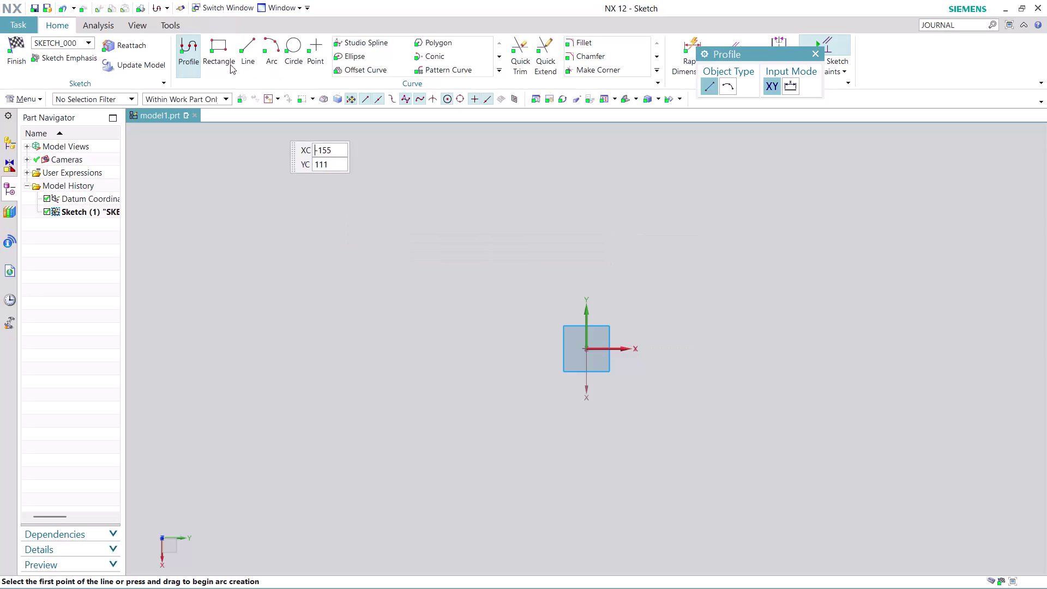
Draw a 222 by 63 rectangle from its centre at the sketch origin.
click(219, 46)
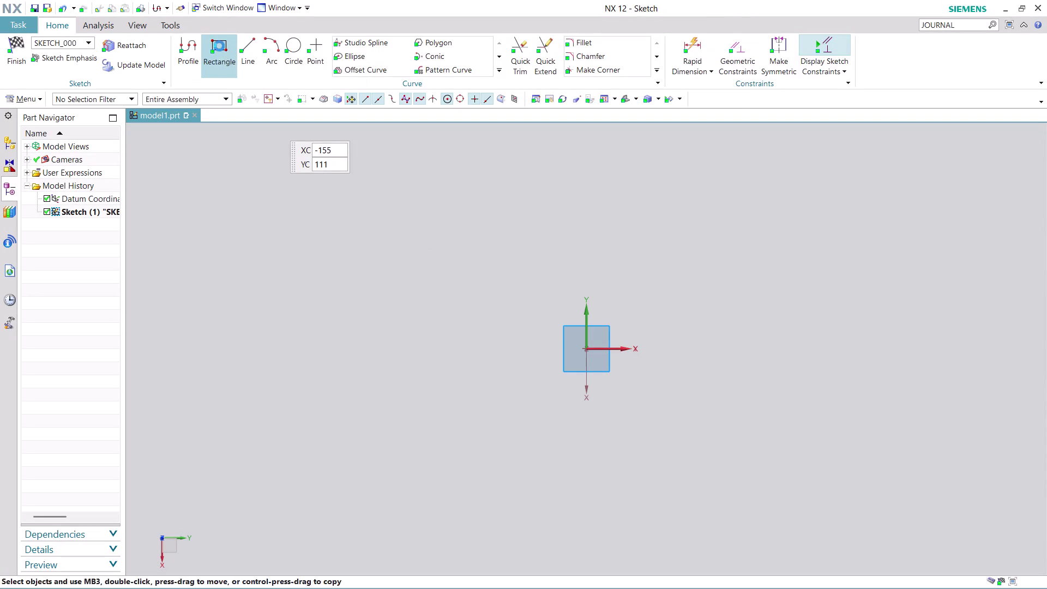
click(587, 347)
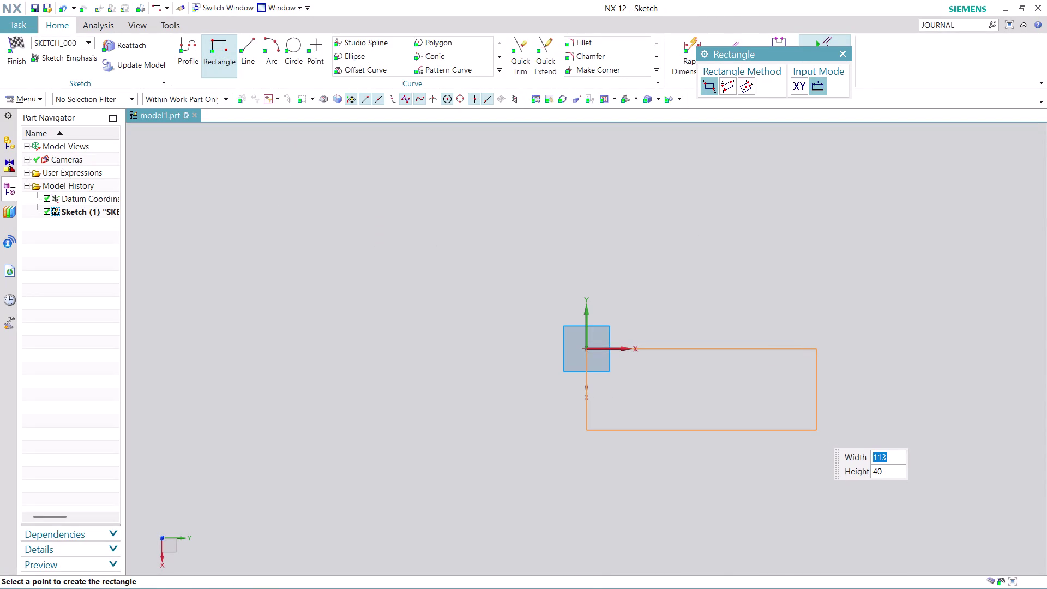
key(Escape)
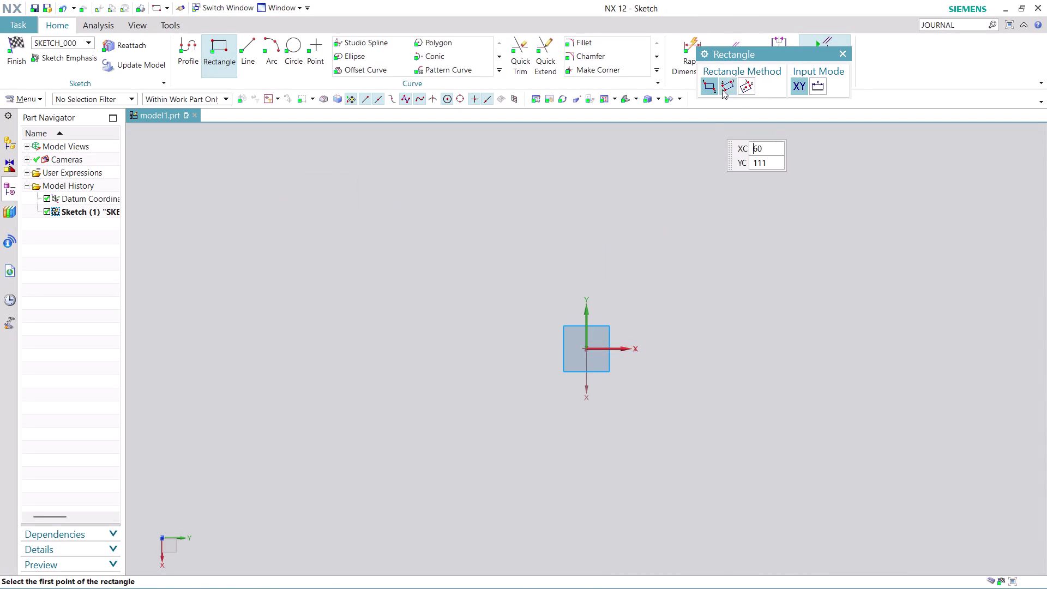
drag(773, 53, 127, 304)
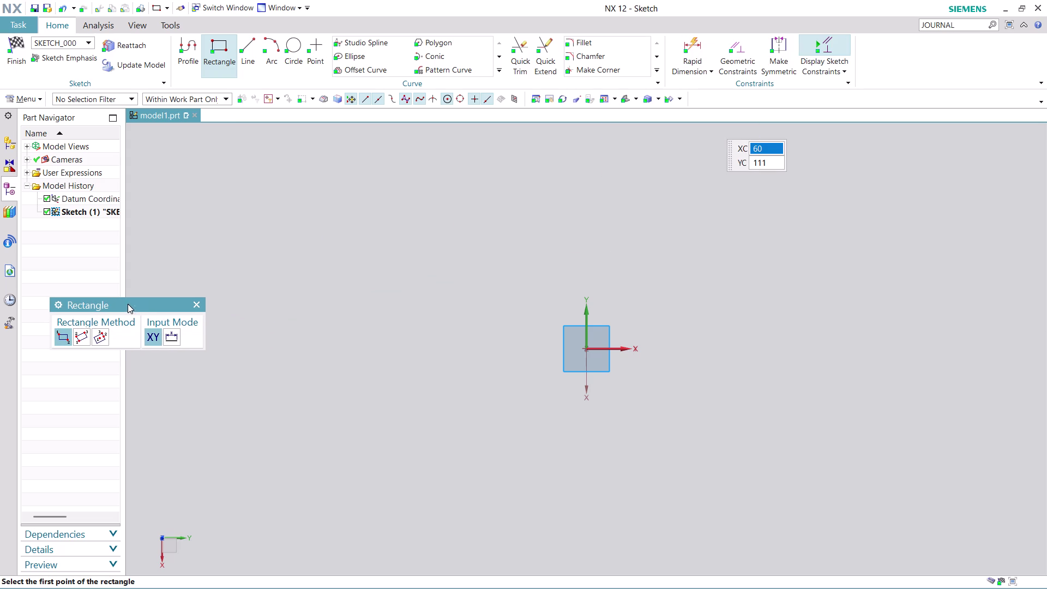
click(104, 335)
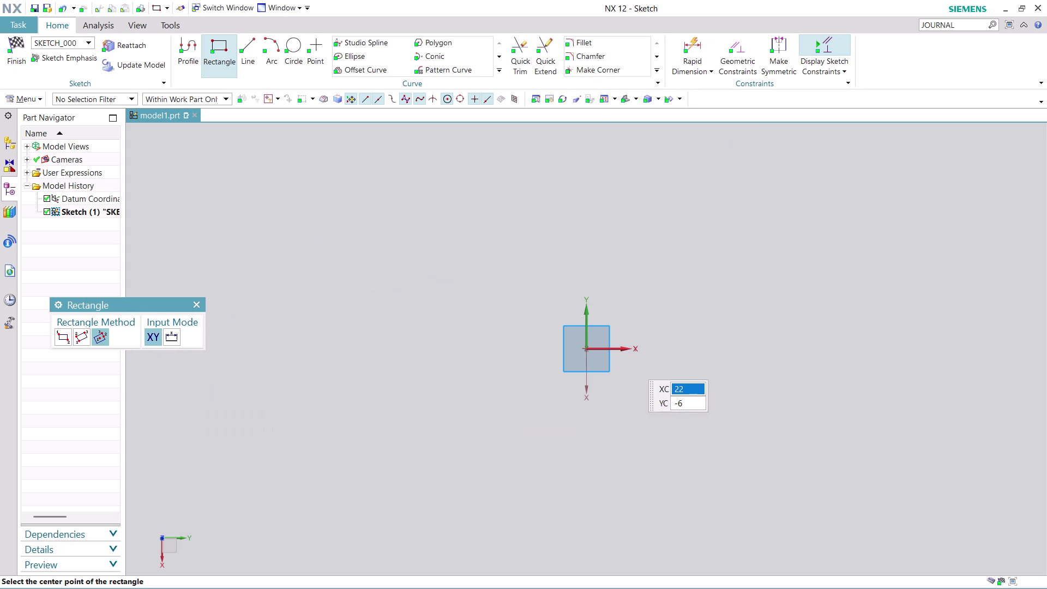
click(586, 348)
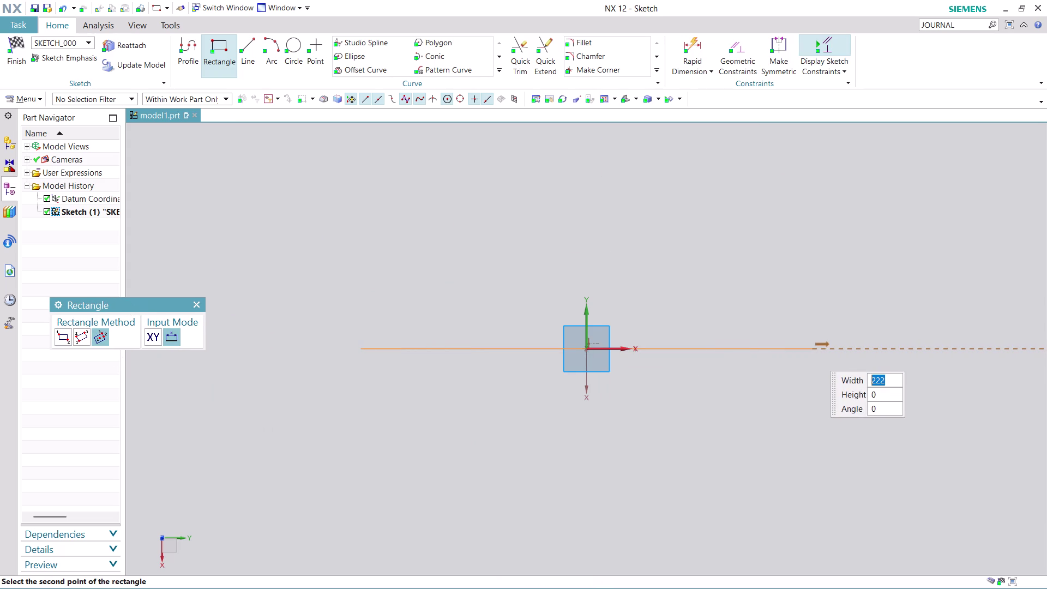
click(813, 352)
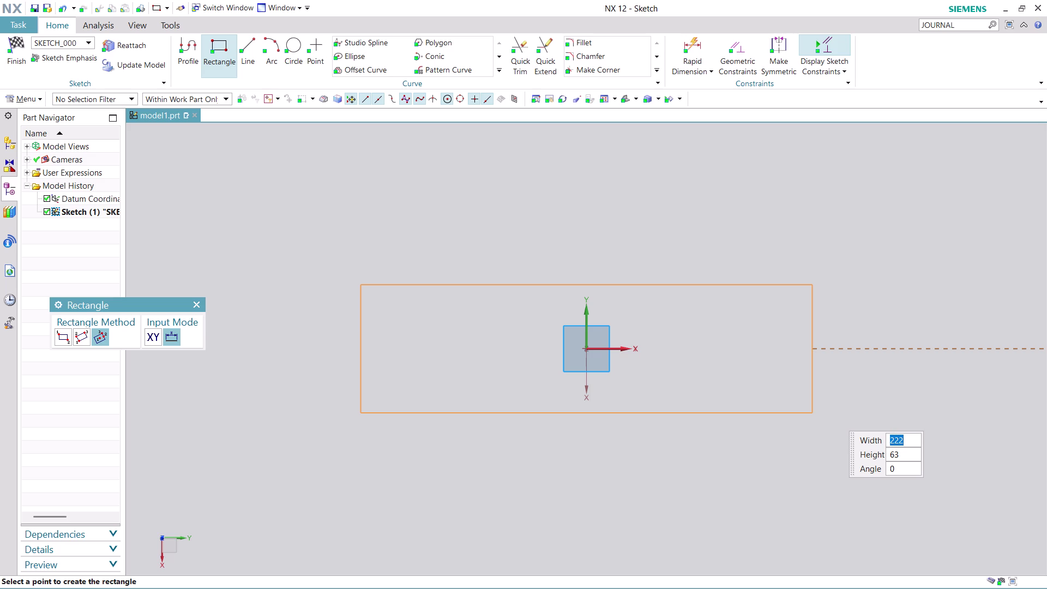
click(831, 412)
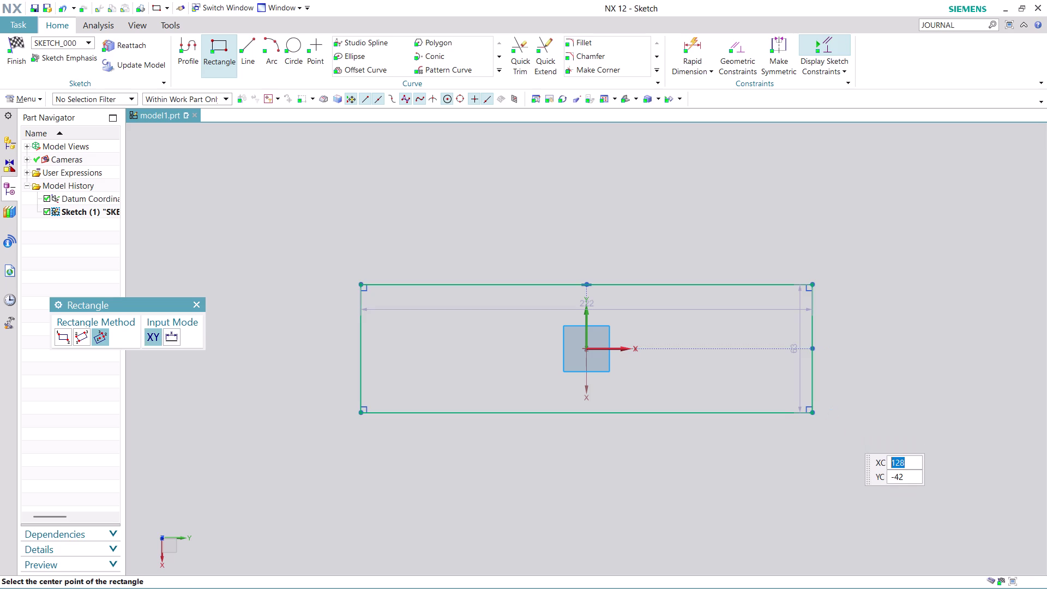
key(Escape)
Move the height and width dimensions beside the rectangle and open the height dimension.
drag(799, 382, 934, 384)
drag(739, 306, 738, 465)
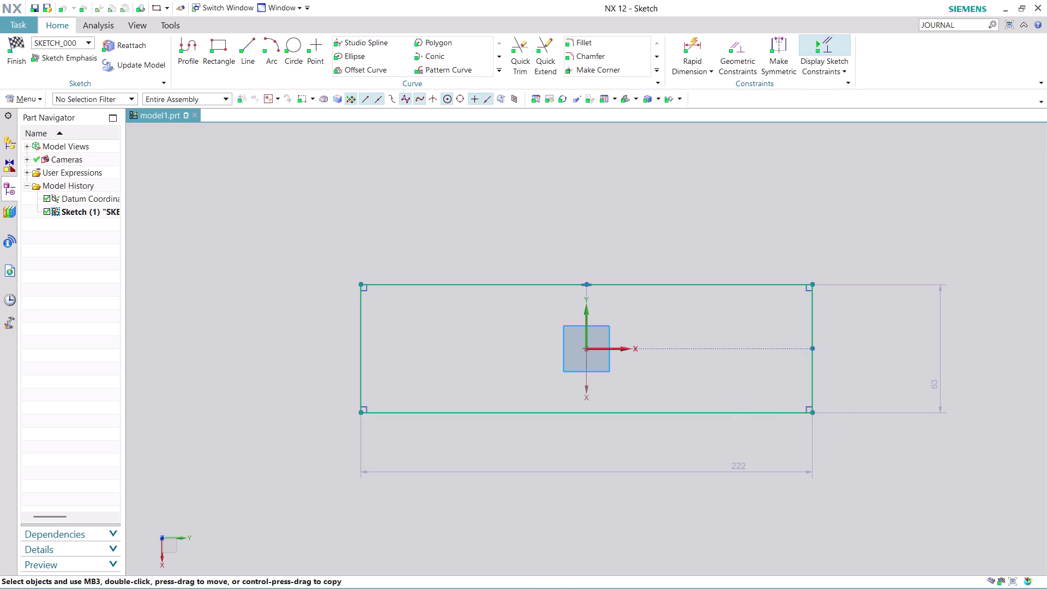
double_click(943, 348)
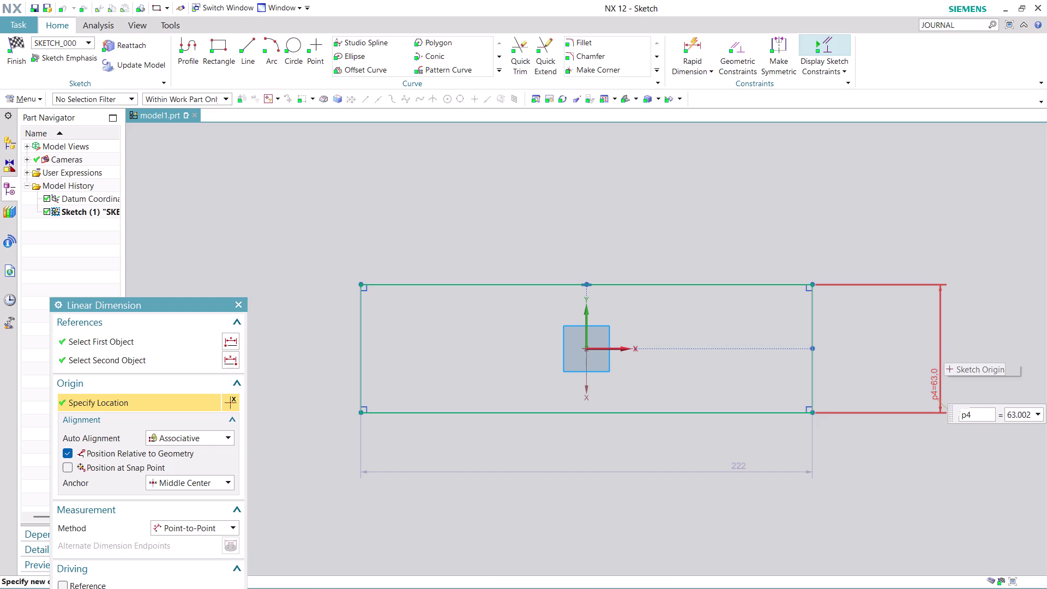
Set the rectangle's height dimension to 16.
text(16)
key(Return)
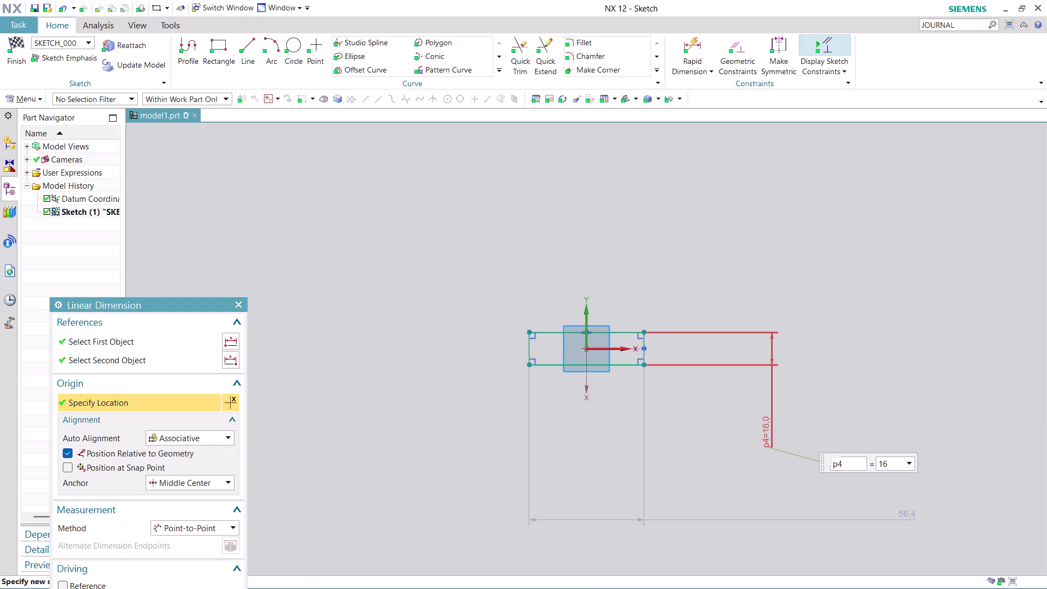
drag(176, 300, 159, 111)
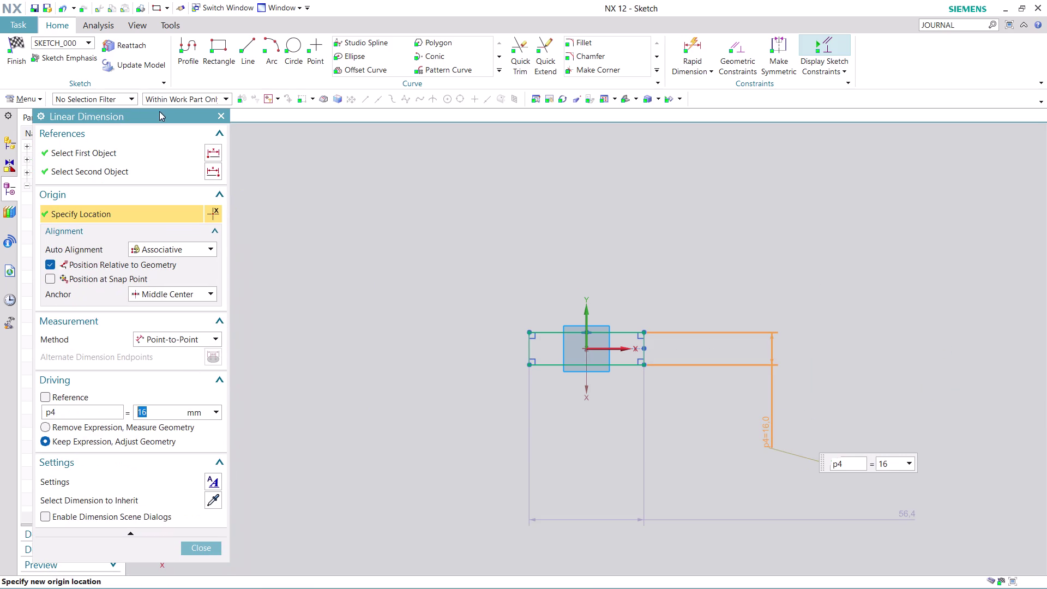
drag(159, 111, 159, 106)
click(205, 549)
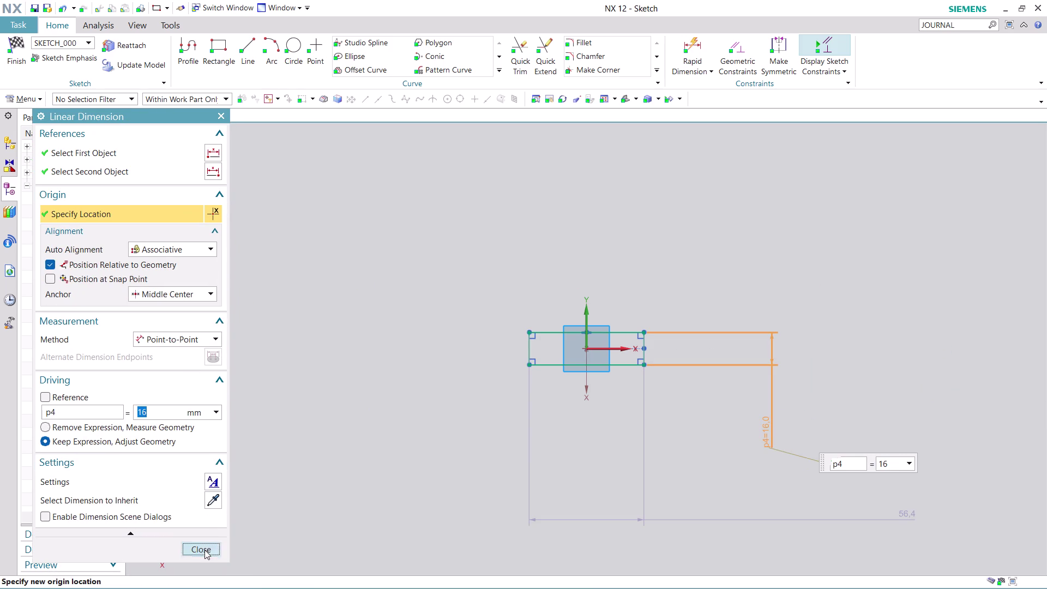
scroll(up, 3)
scroll(down, 3)
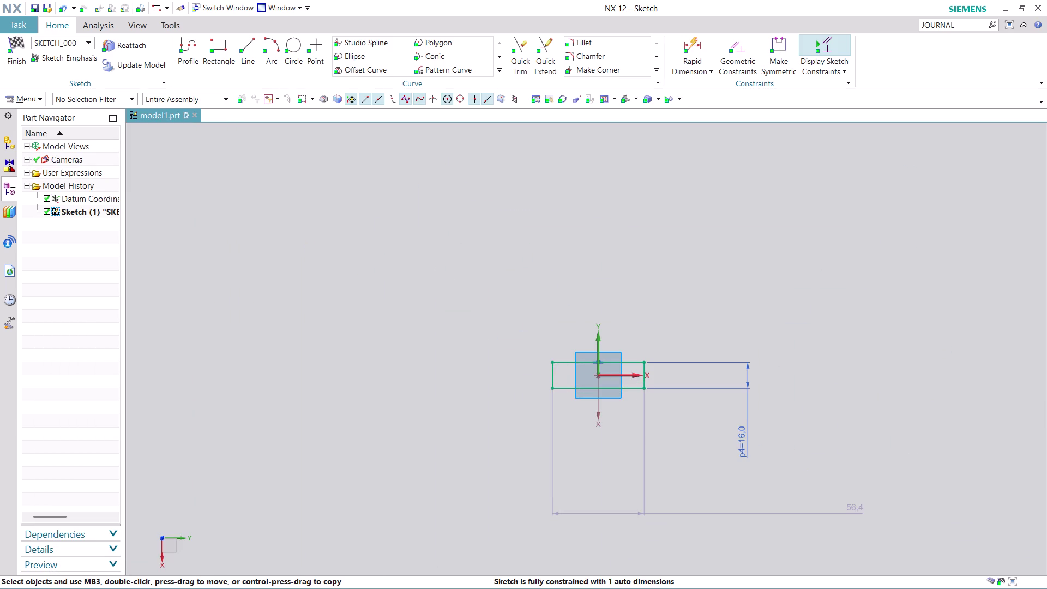
Set the rectangle's width dimension to 144, fully constraining the sketch.
drag(608, 514, 604, 440)
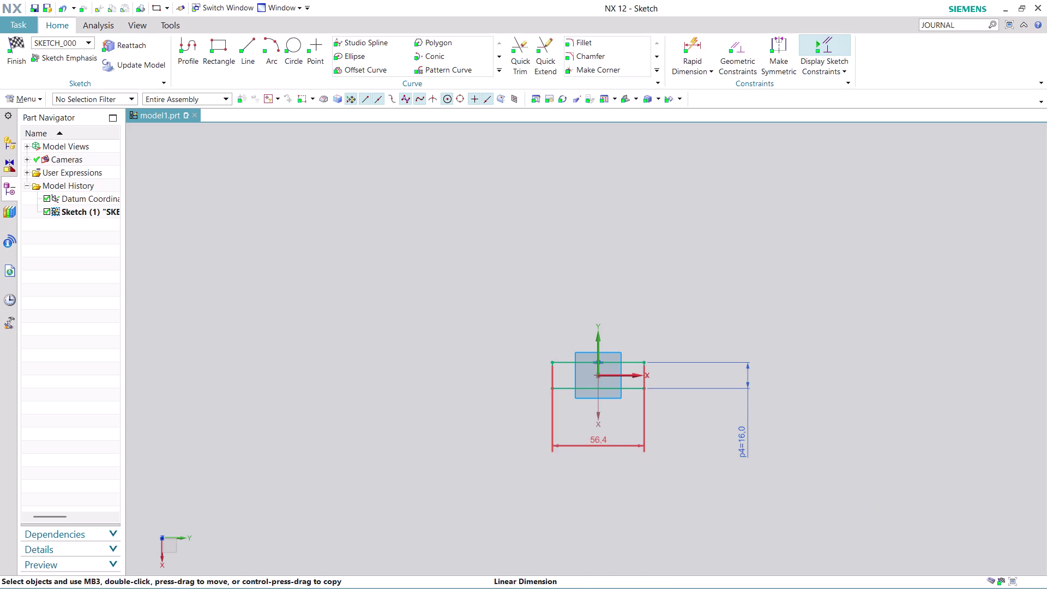
double_click(598, 444)
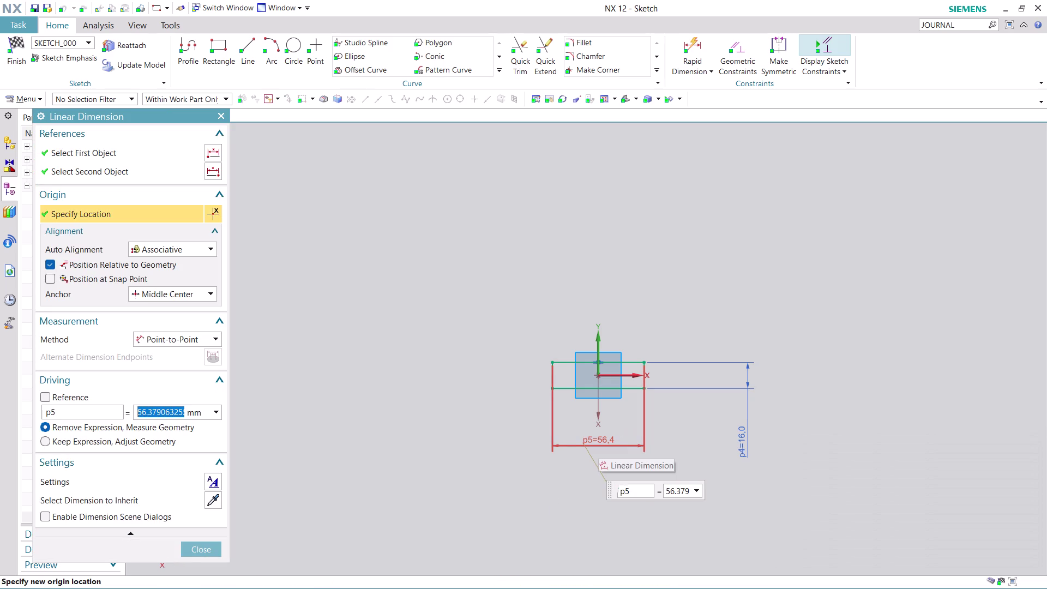
key(1)
text(44)
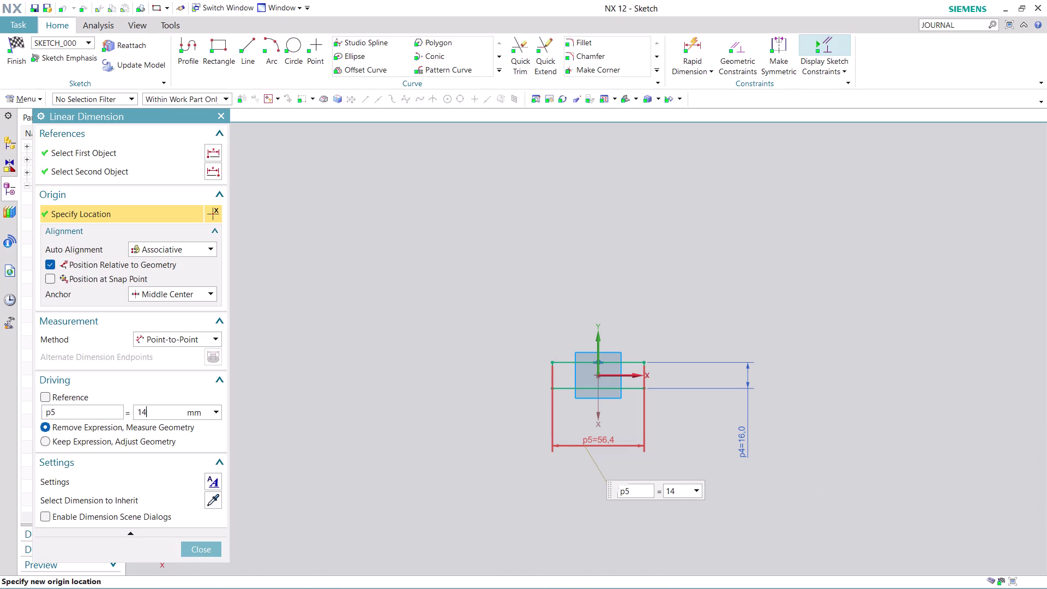
key(Return)
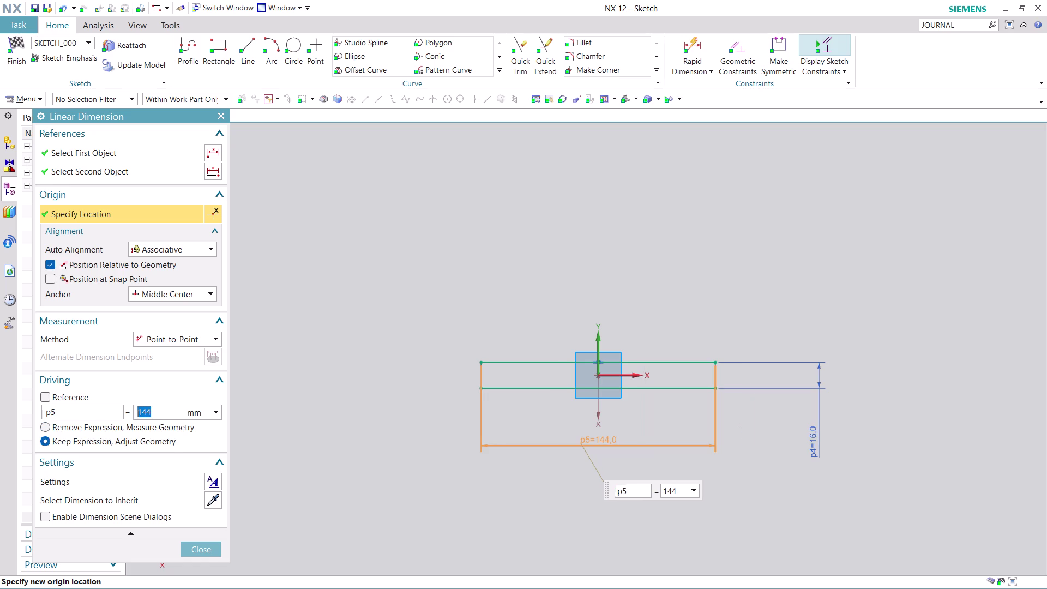
click(216, 546)
scroll(up, 3)
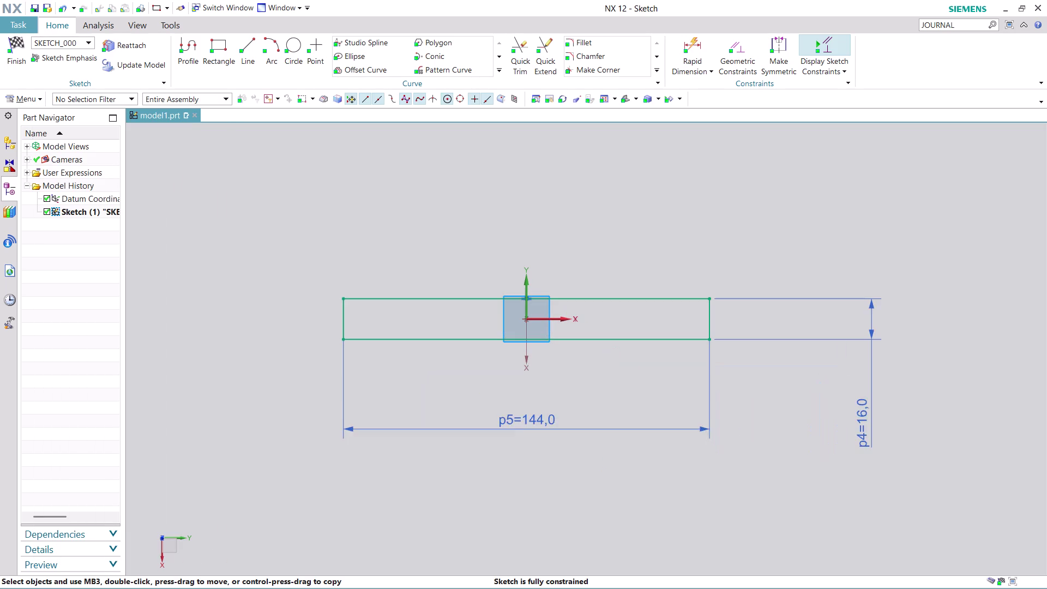
scroll(up, 3)
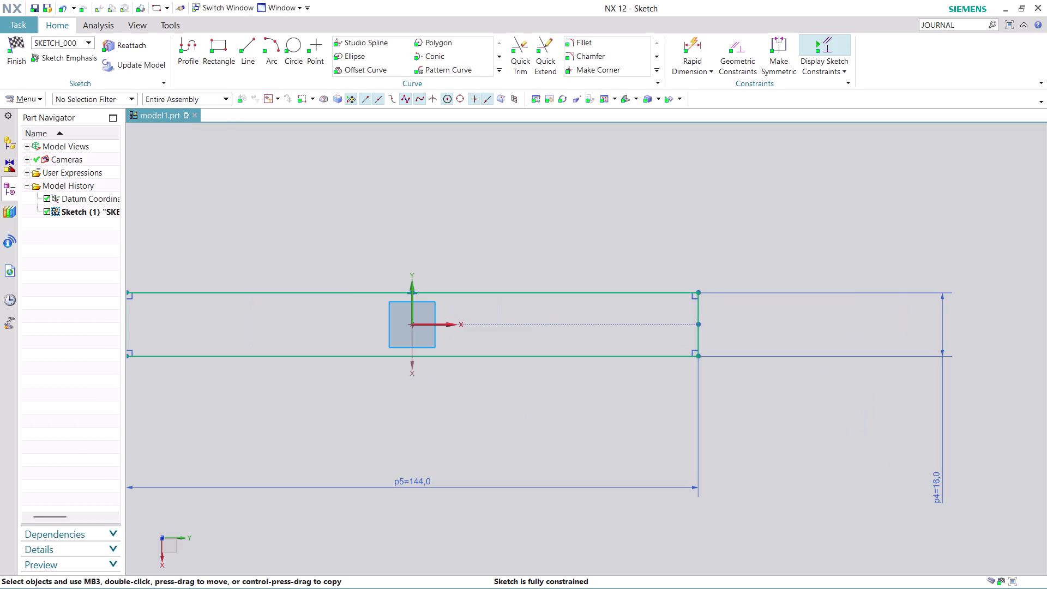
scroll(down, 3)
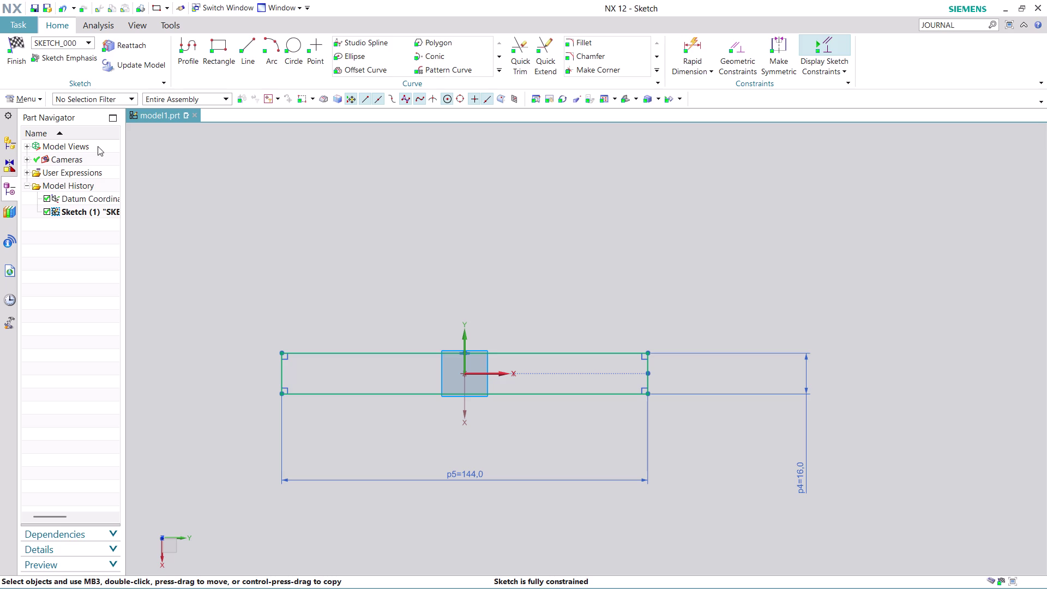
Finish the sketch to see the 144 by 16 rectangle in Modeling.
click(17, 62)
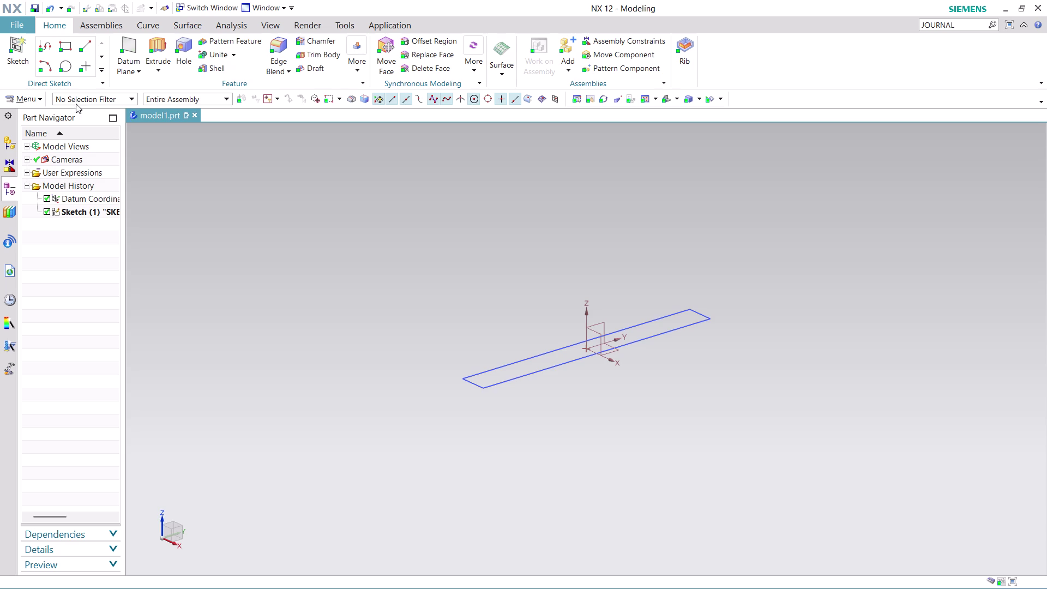
Extrude the 144 by 16 rectangle 64 mm into a block and orbit to inspect it.
click(156, 46)
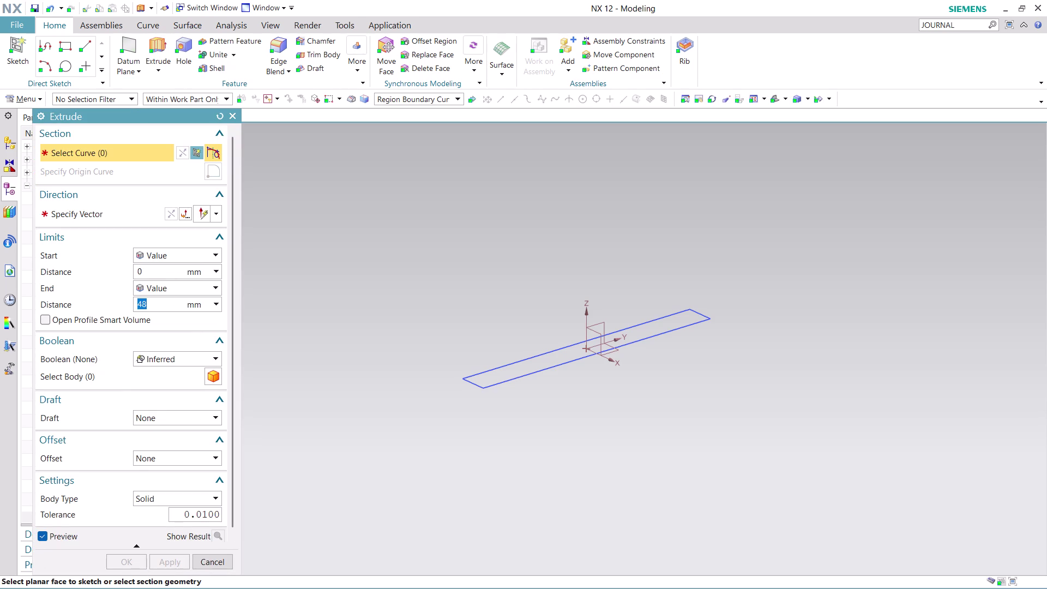
text(64)
click(519, 370)
click(165, 558)
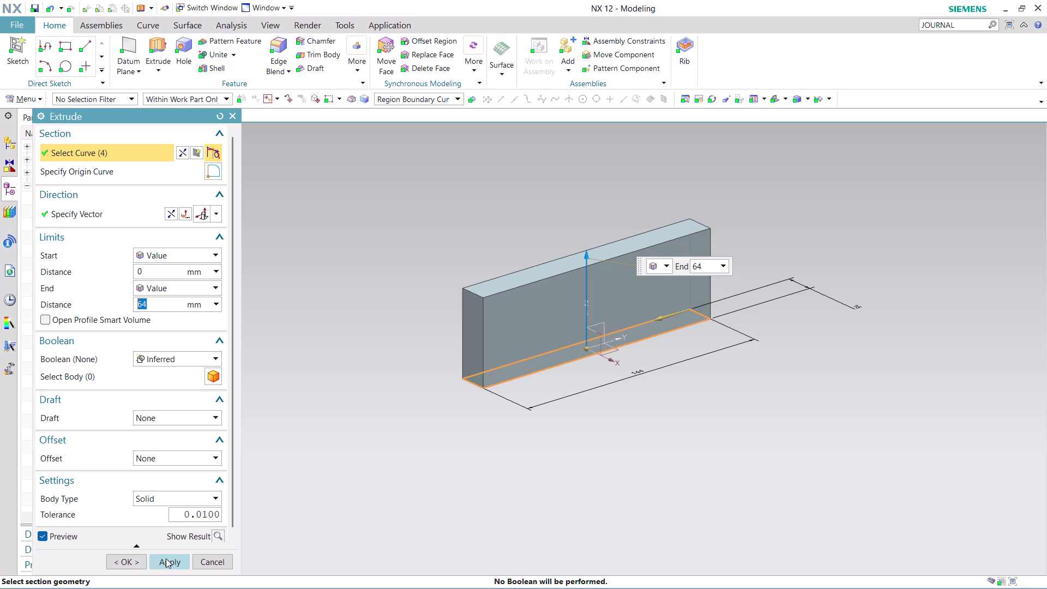
click(218, 565)
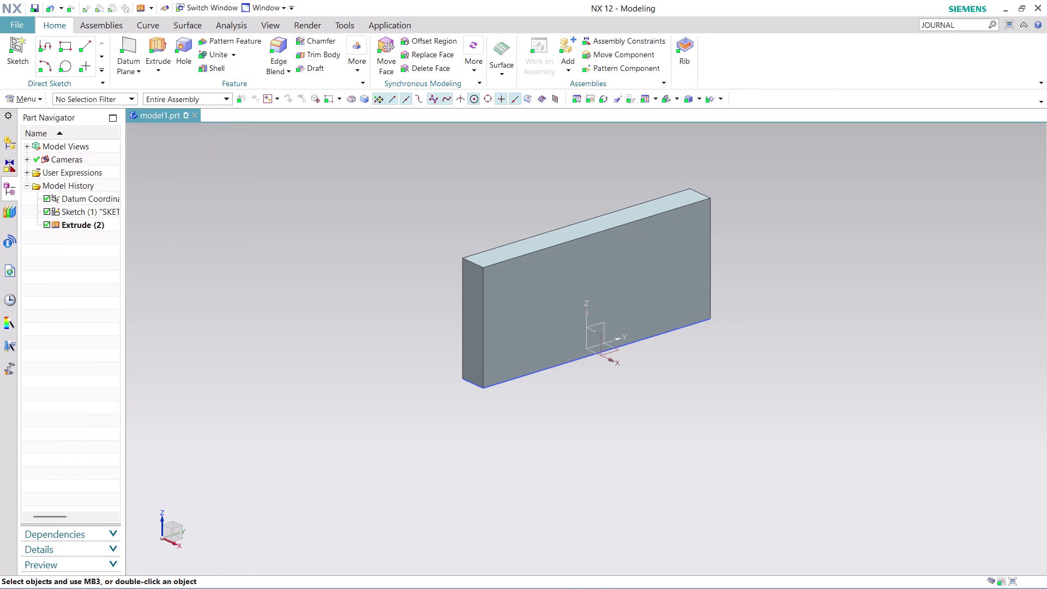
middle_drag(746, 299, 635, 389)
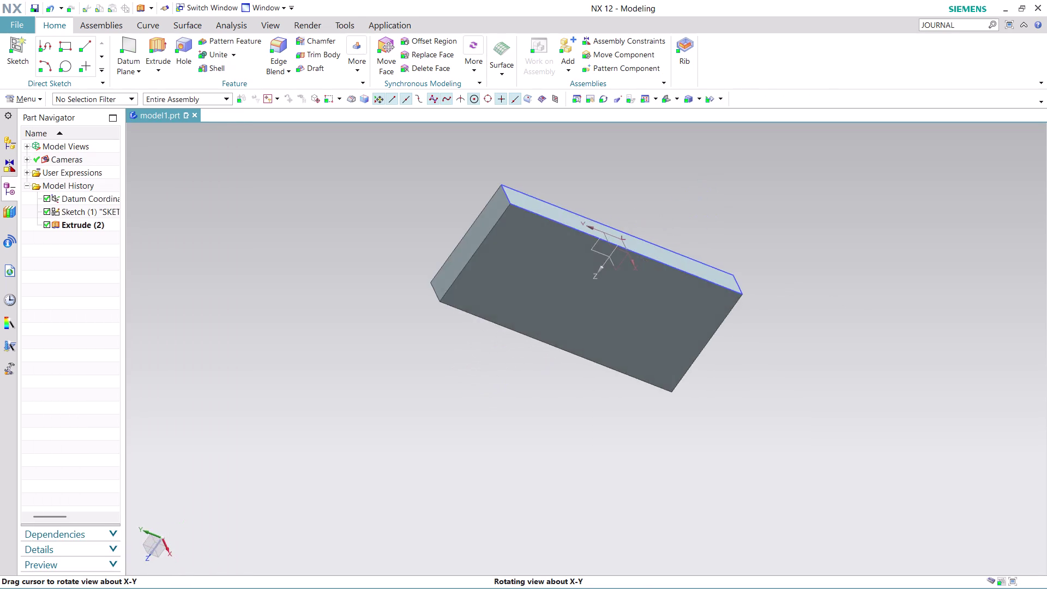
middle_drag(634, 388, 638, 381)
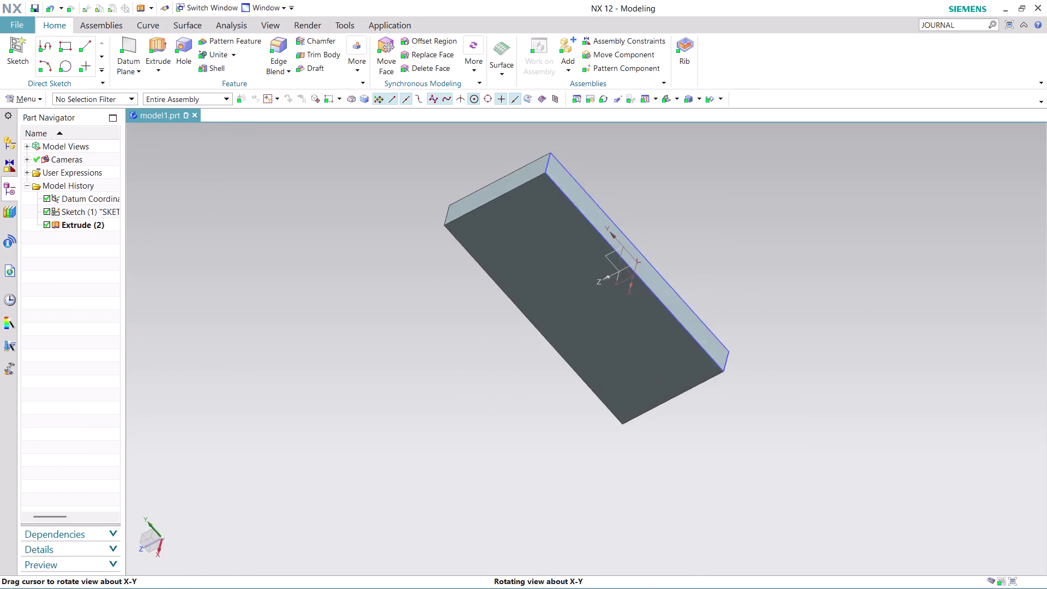
middle_drag(638, 380, 647, 428)
scroll(up, 3)
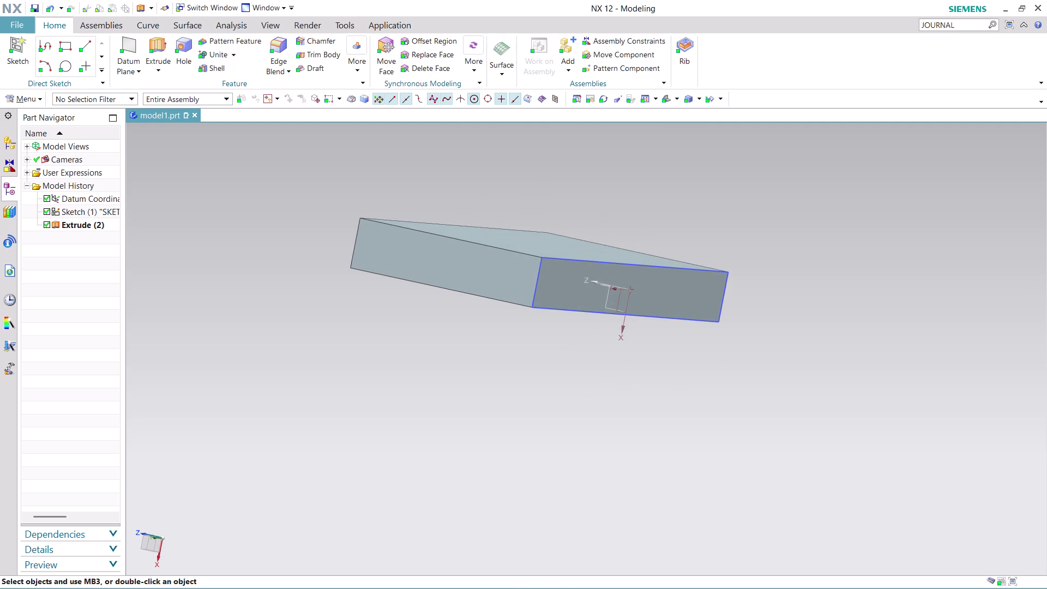
right_click(549, 254)
click(591, 280)
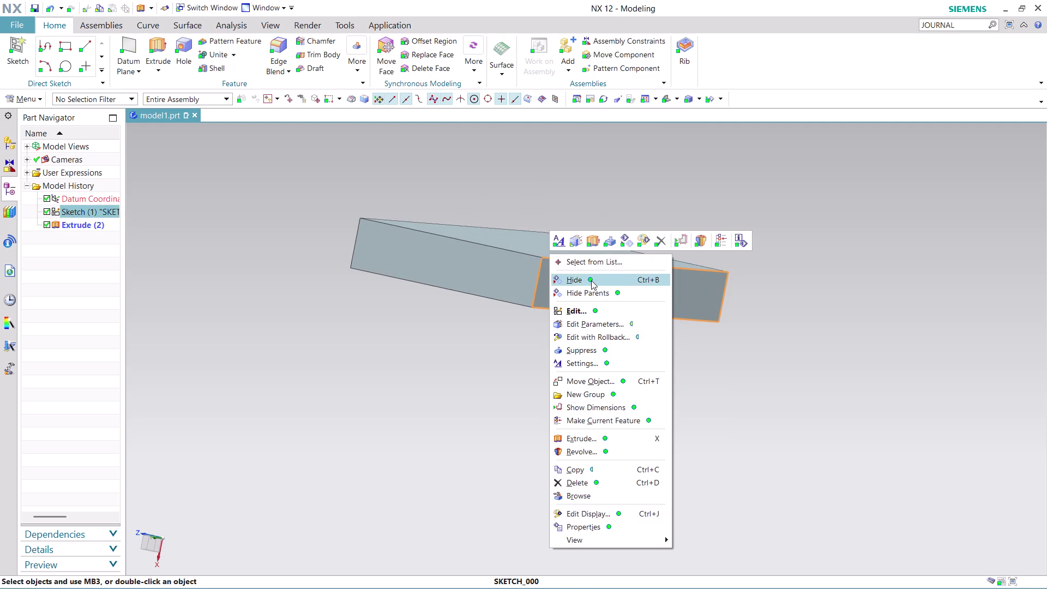
scroll(up, 3)
scroll(down, 3)
scroll(up, 3)
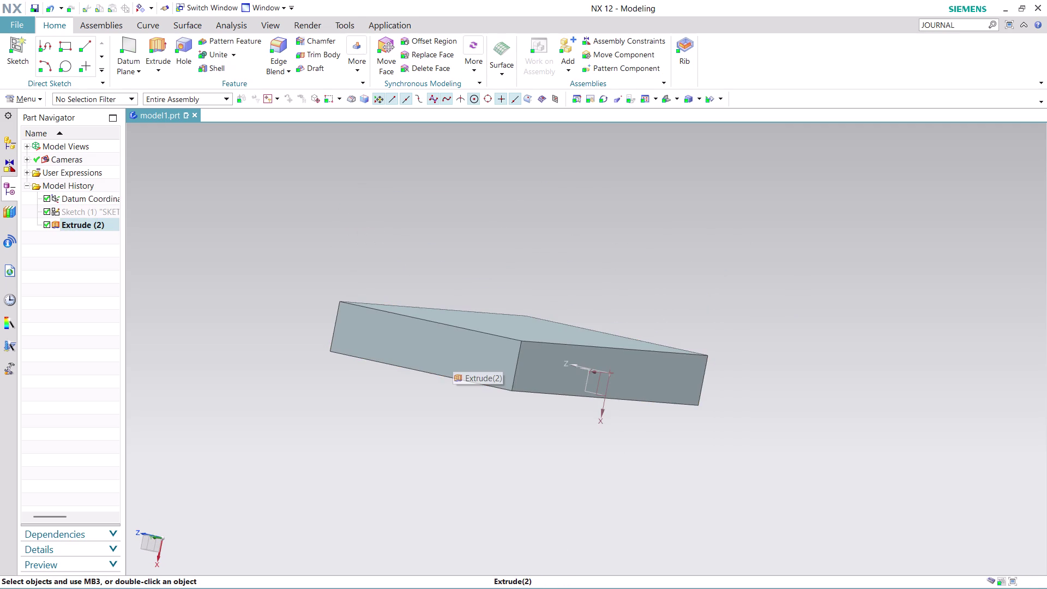
scroll(down, 3)
scroll(up, 3)
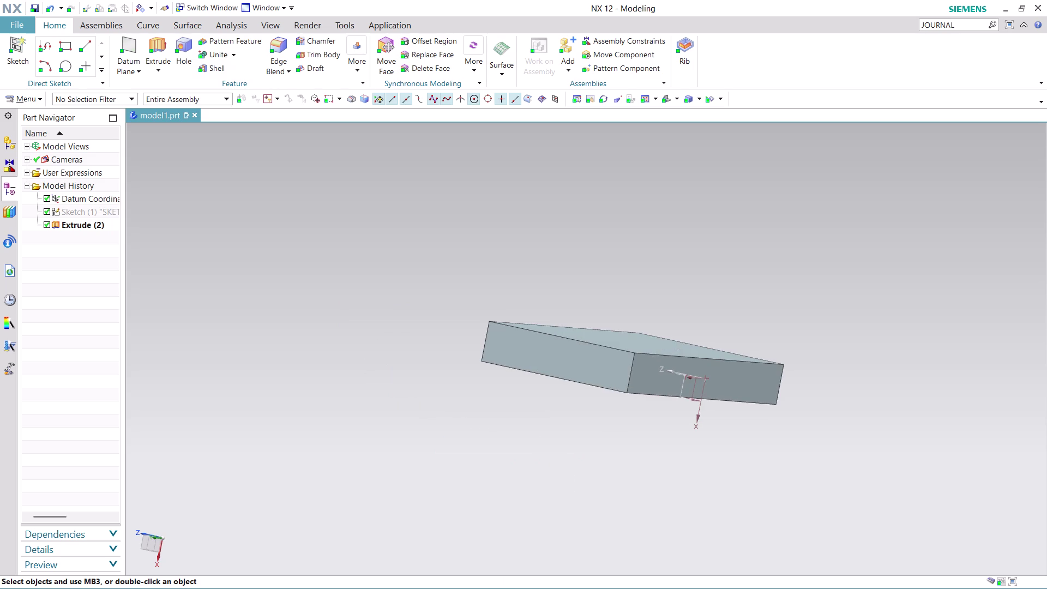
scroll(up, 3)
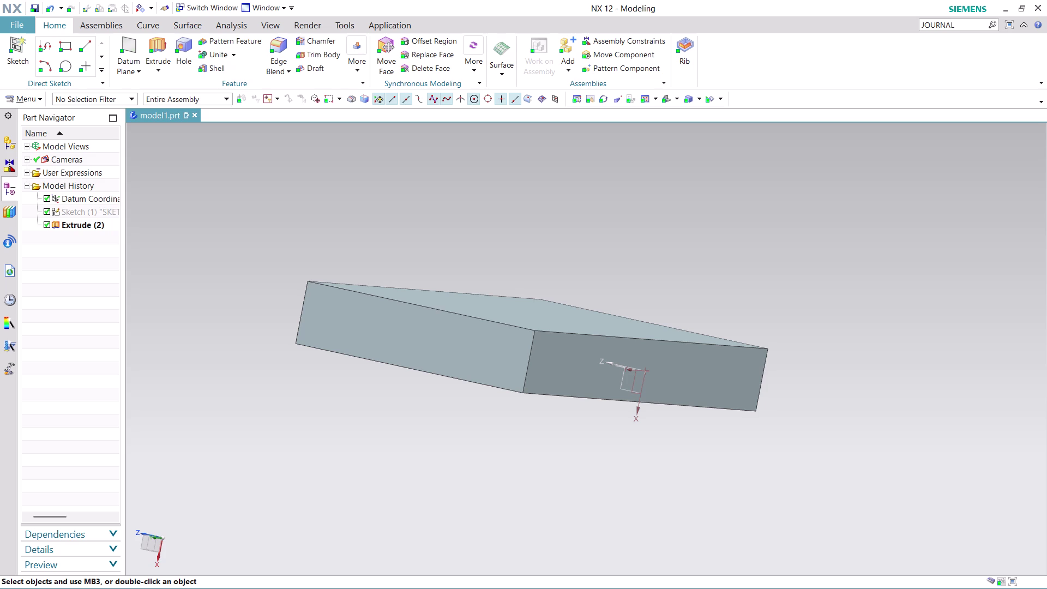
Undo the extrusion and reopen the sketch for editing.
key(ctrl+z)
key(ctrl+z)
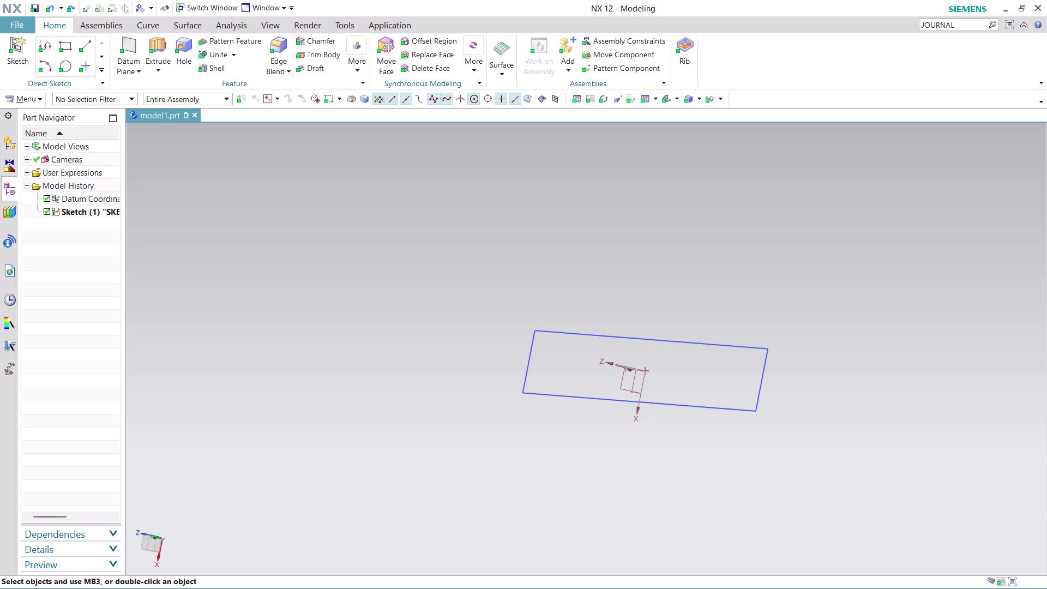
right_click(90, 208)
click(144, 272)
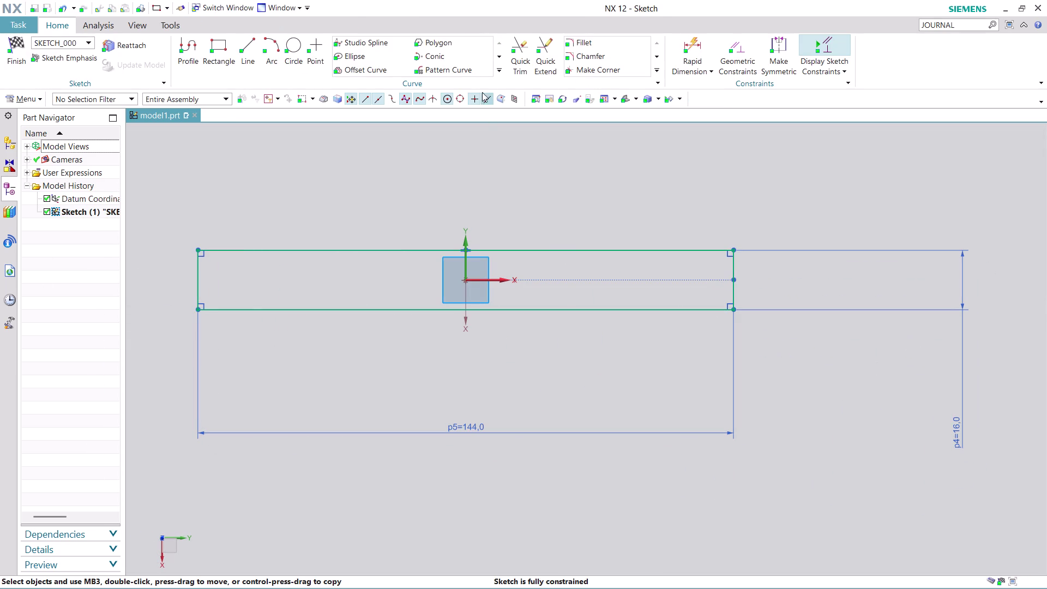
Quick Trim away all four edges of the old rectangle.
click(518, 55)
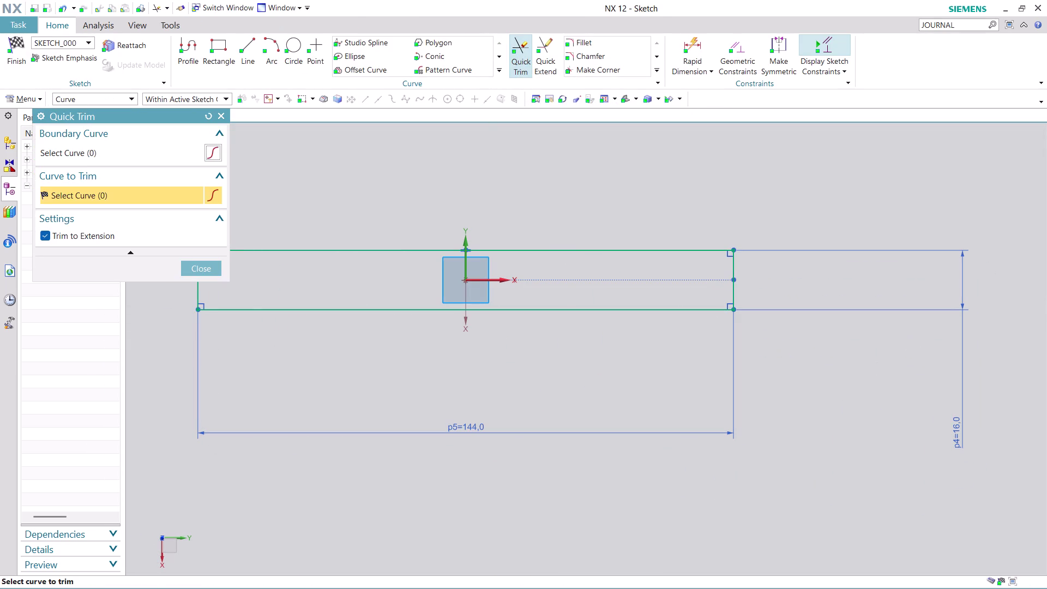
click(601, 312)
click(614, 253)
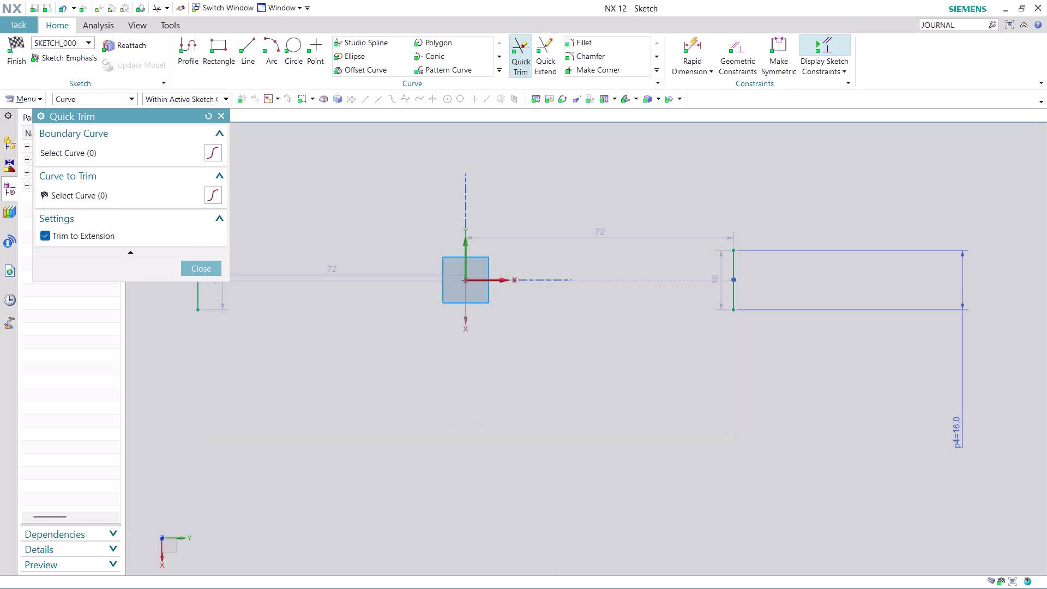
click(735, 267)
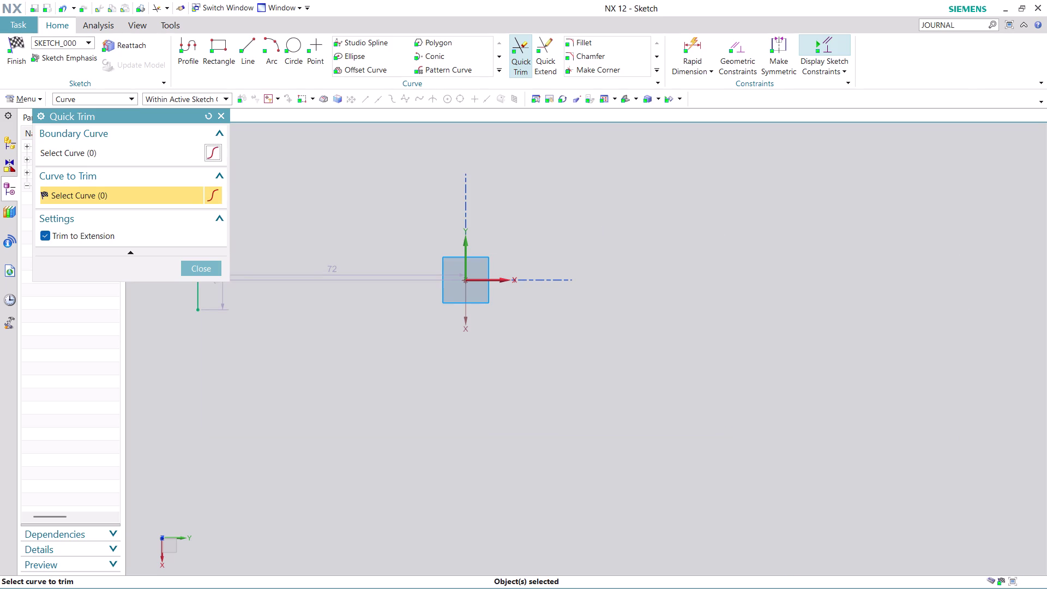
click(199, 300)
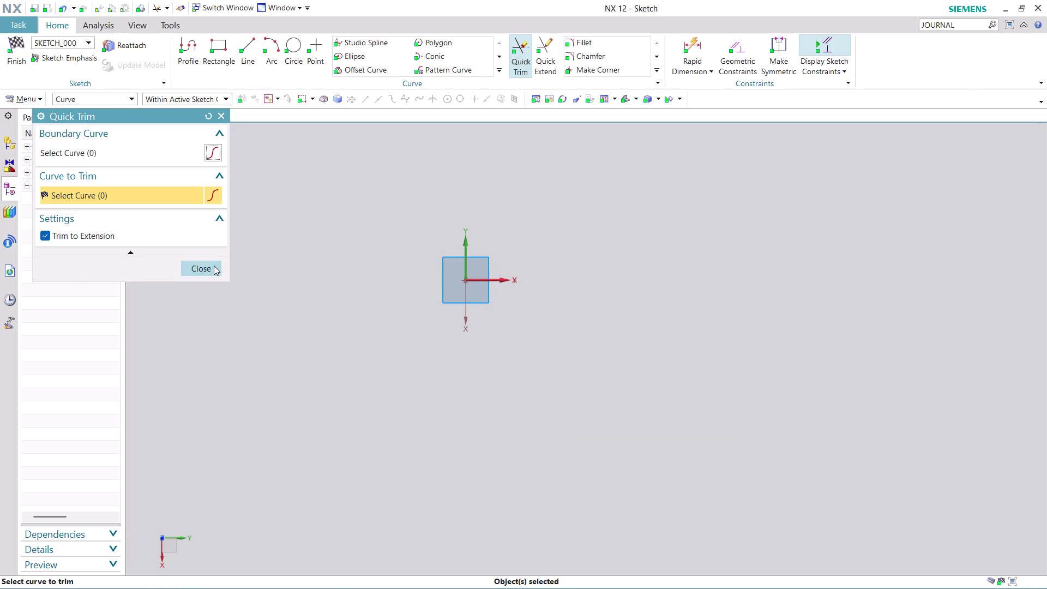
click(214, 265)
click(195, 47)
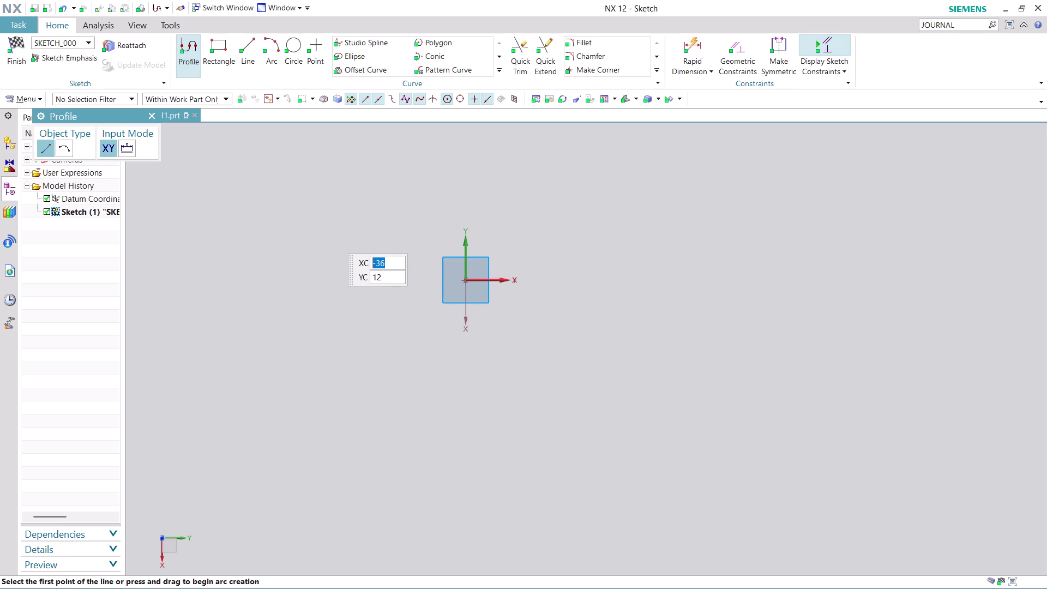
Draw the left half of the stepped outline, from the 25-high side up to the top step.
click(329, 235)
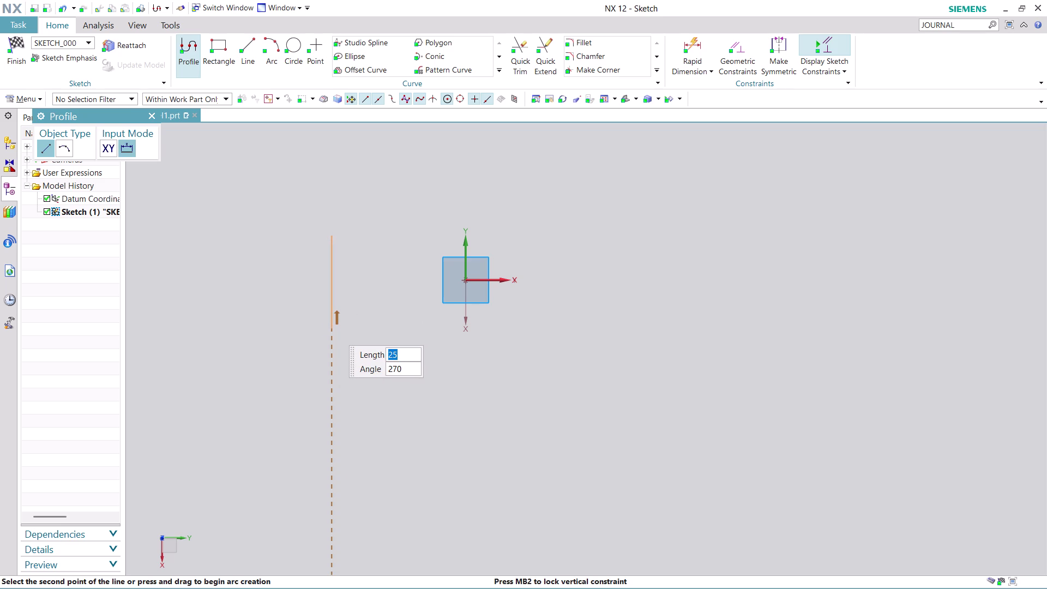
click(331, 327)
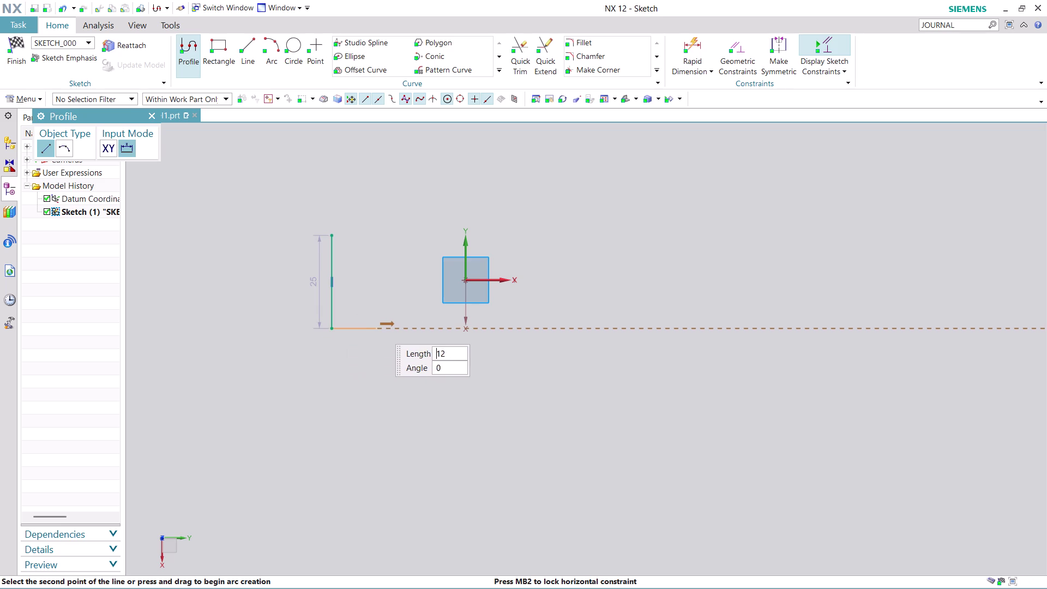
click(386, 326)
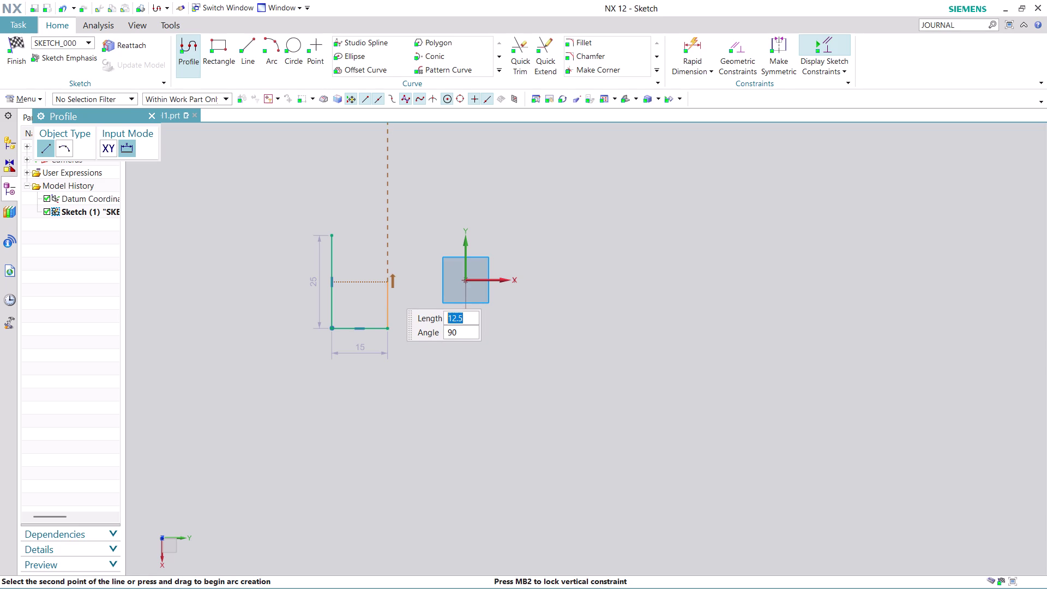
click(388, 291)
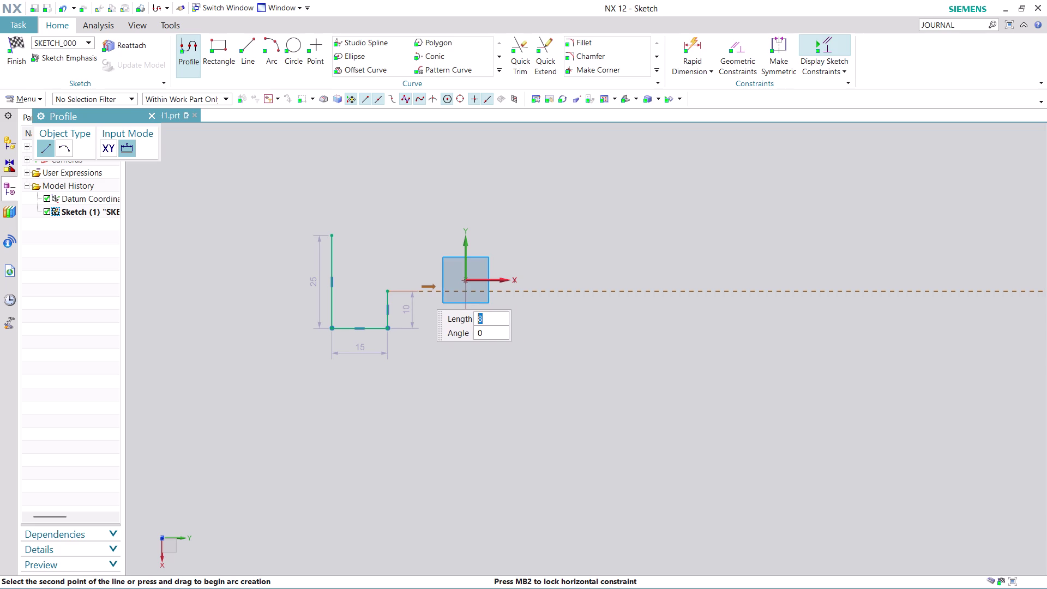
click(419, 291)
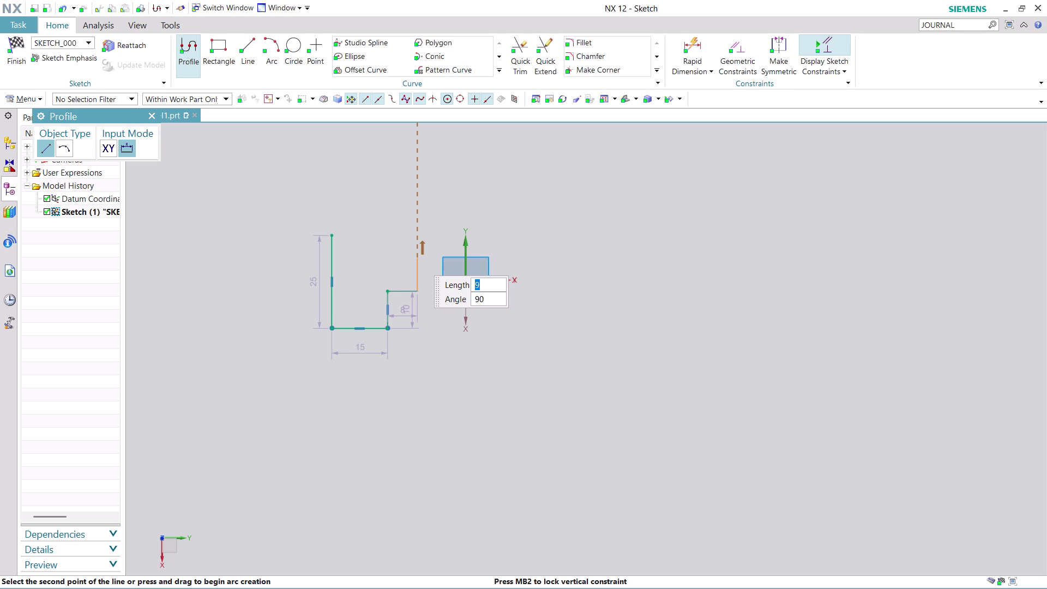
click(417, 251)
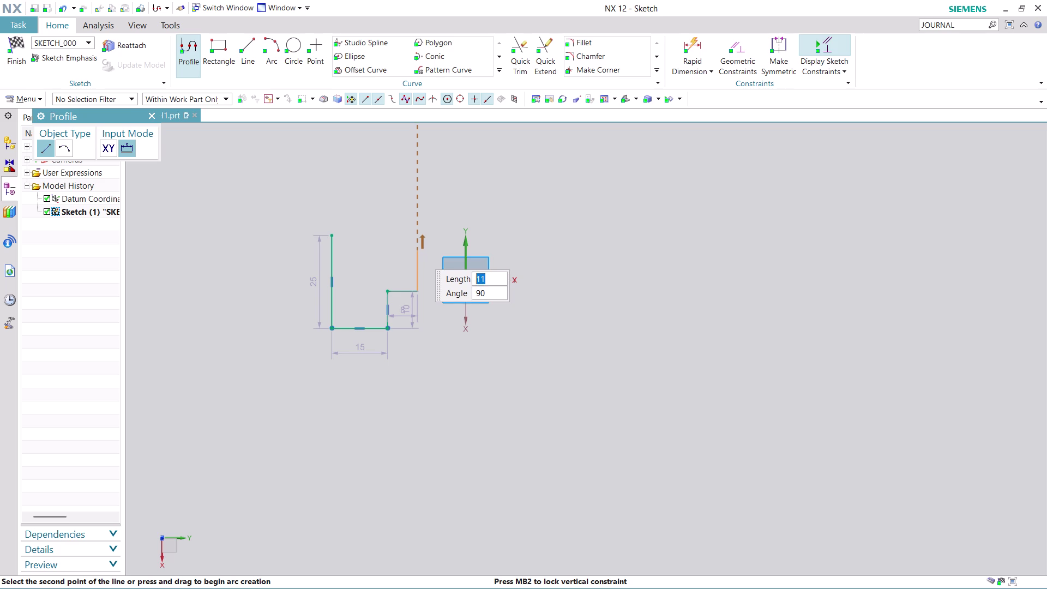
click(509, 251)
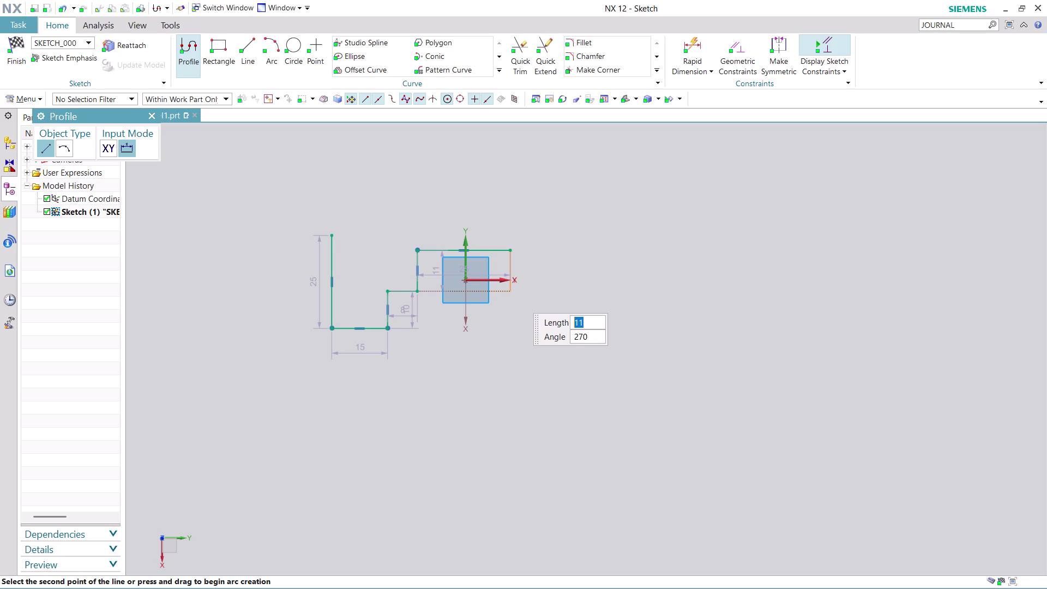
Draw the right-hand steps and close the outline back at the starting point.
click(516, 295)
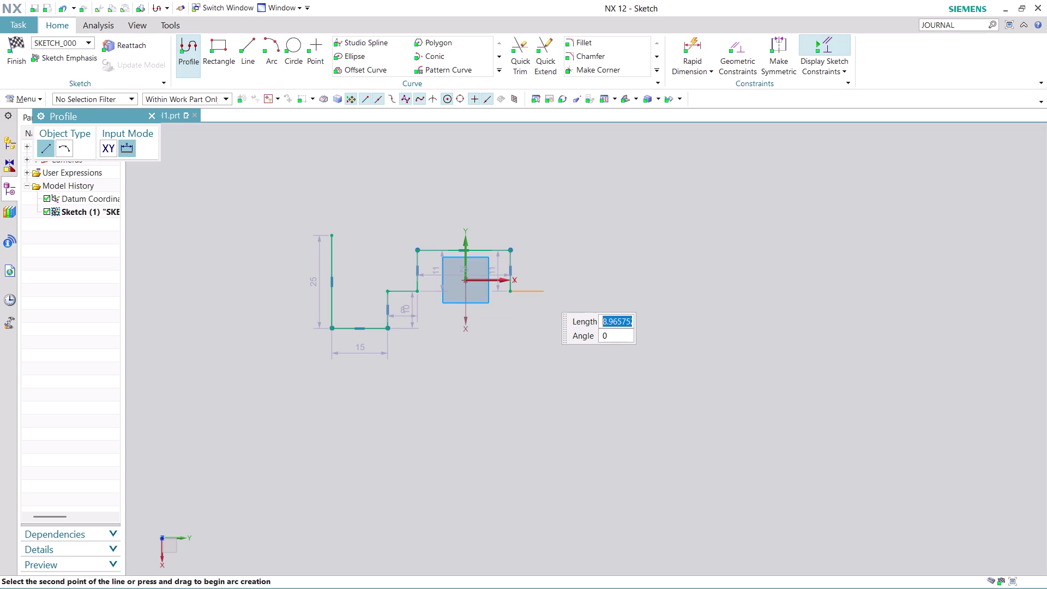
click(545, 294)
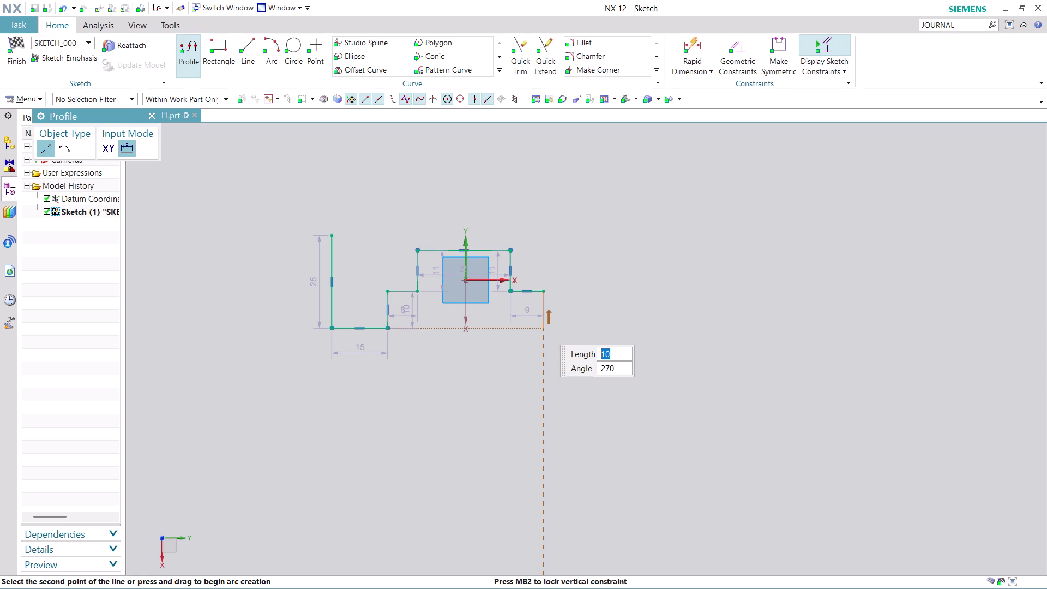
click(542, 327)
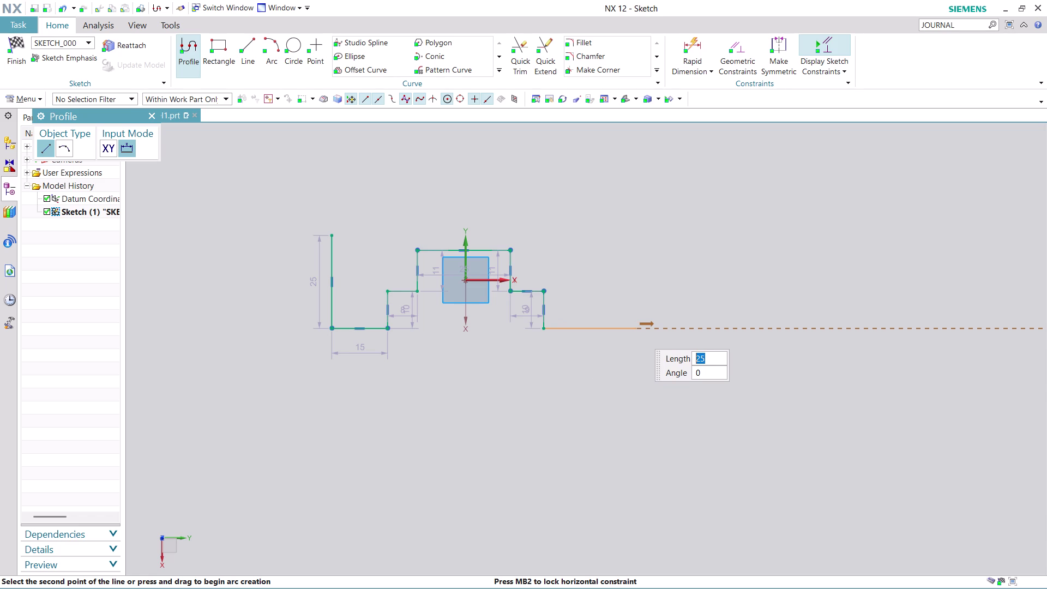
click(637, 331)
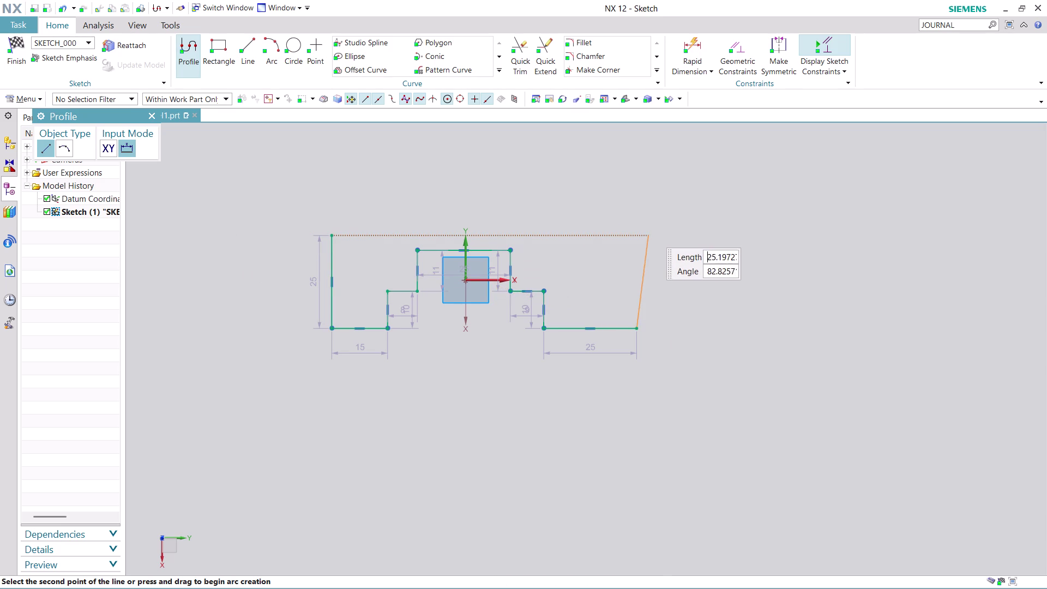
click(642, 235)
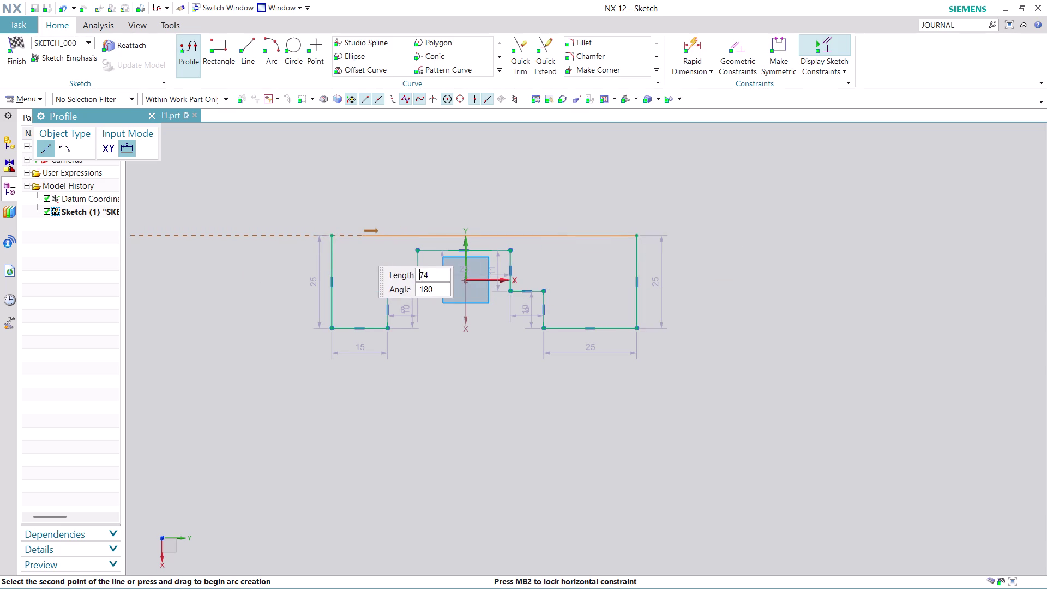
click(332, 236)
key(Escape)
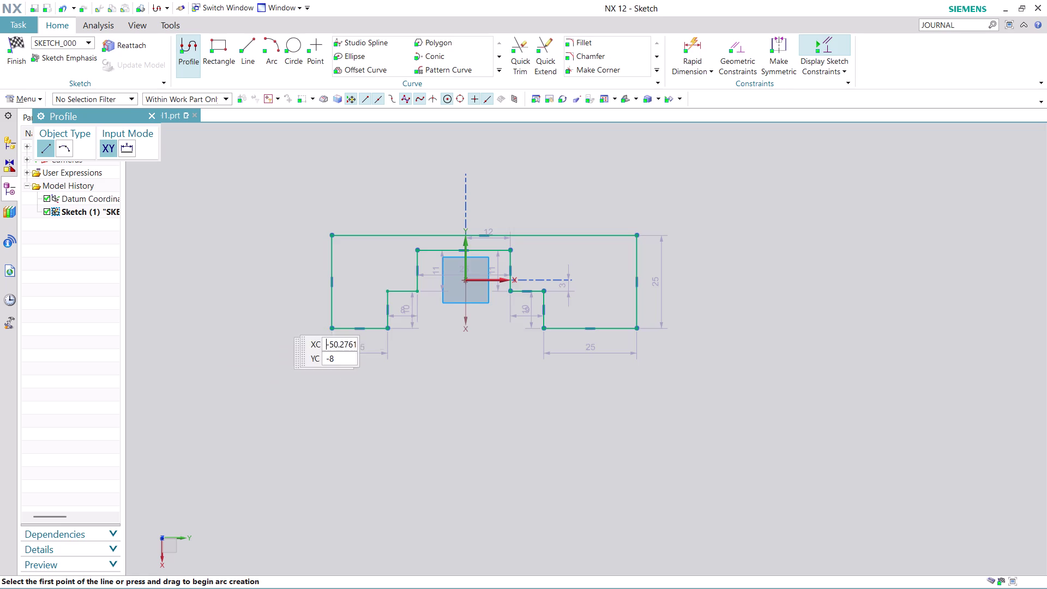
scroll(up, 3)
scroll(down, 3)
scroll(up, 3)
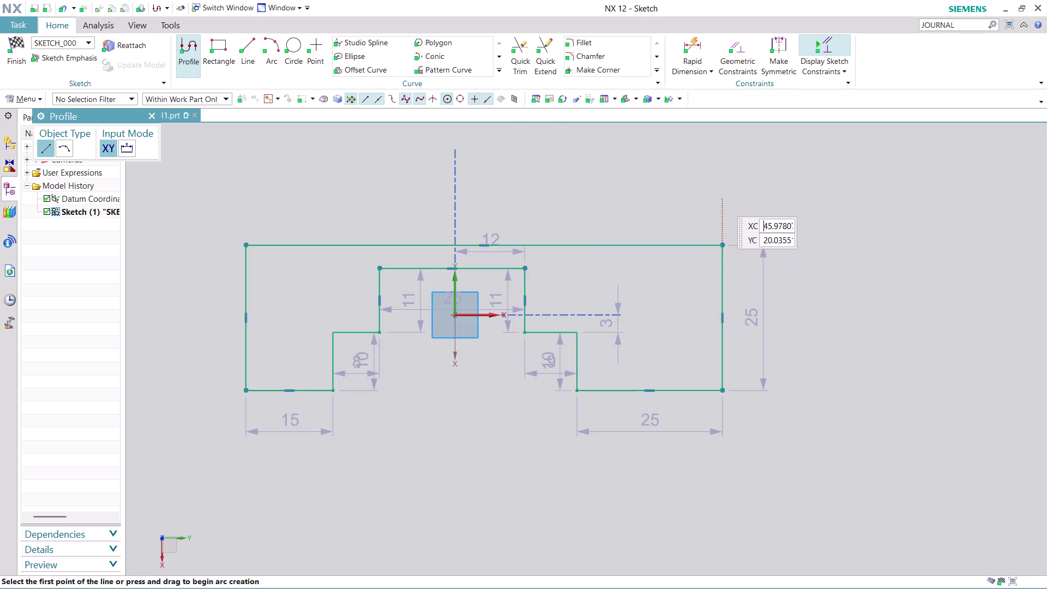
key(Escape)
key(Escape)
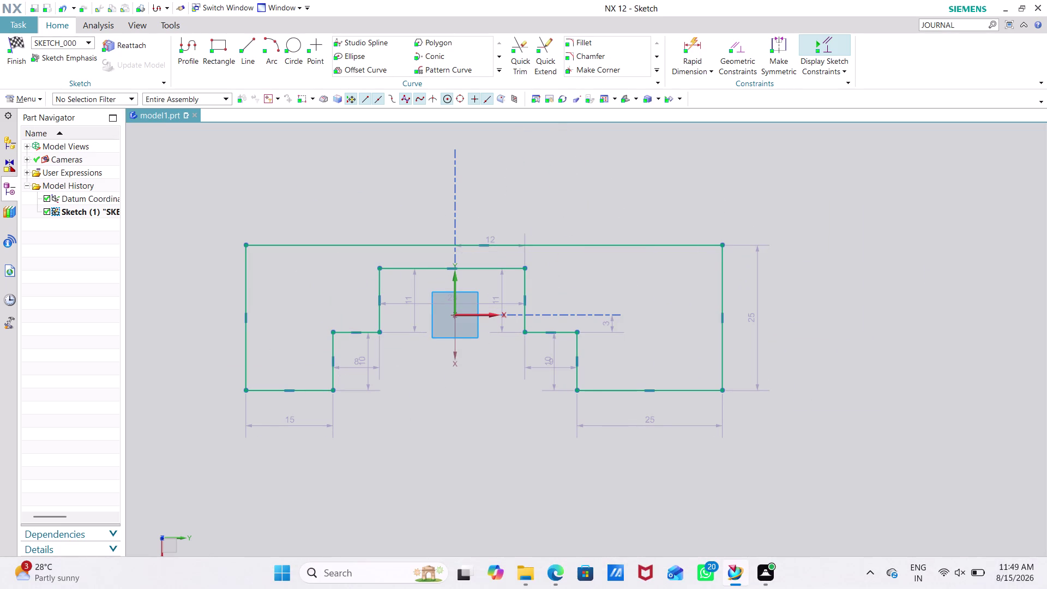
click(773, 45)
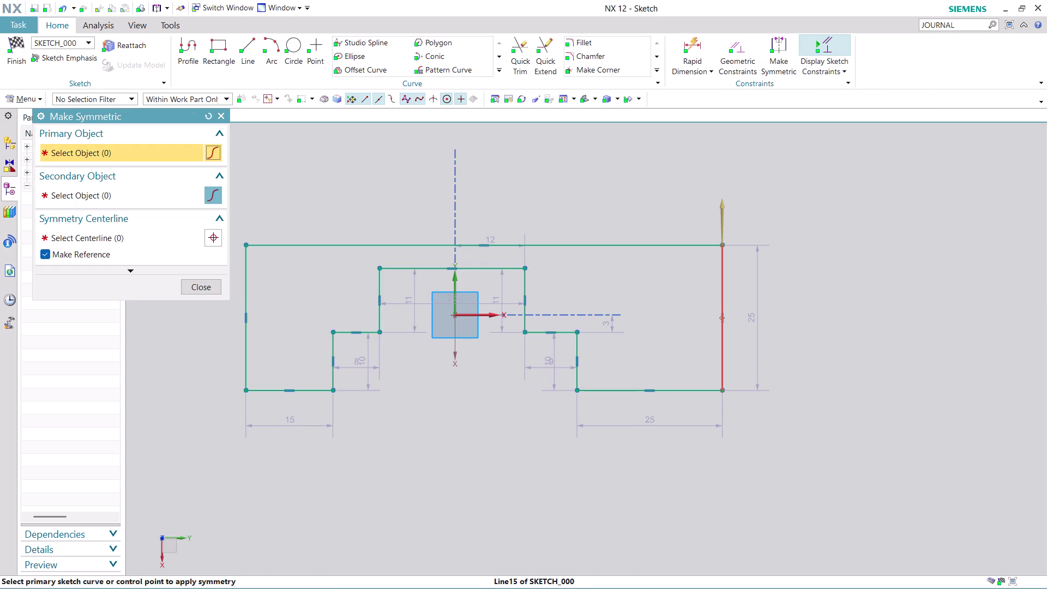
Constrain the right and left outer edges symmetric about the vertical datum axis.
click(723, 270)
click(249, 279)
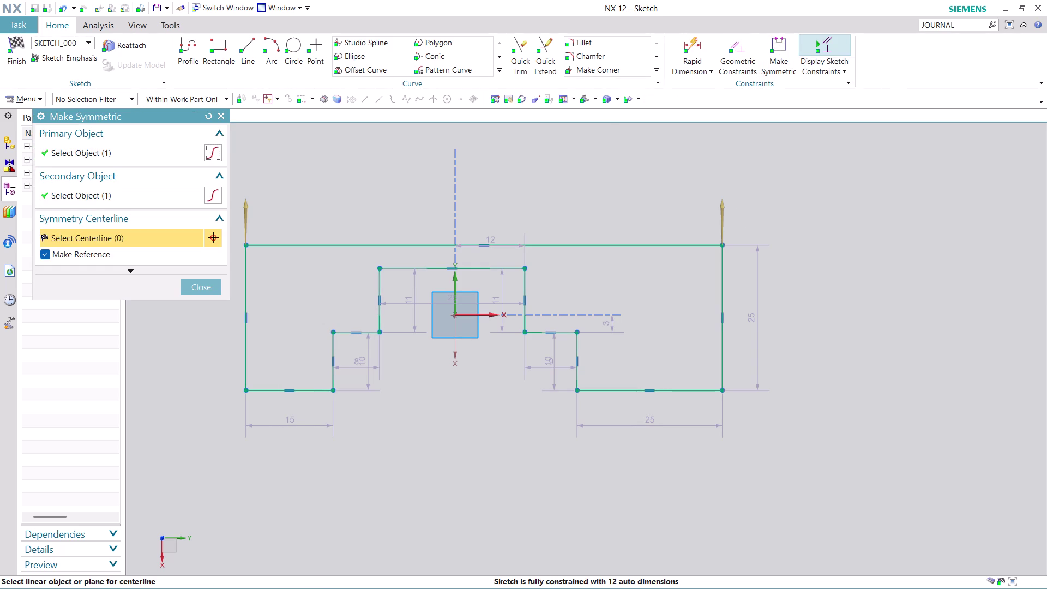
click(455, 282)
click(206, 293)
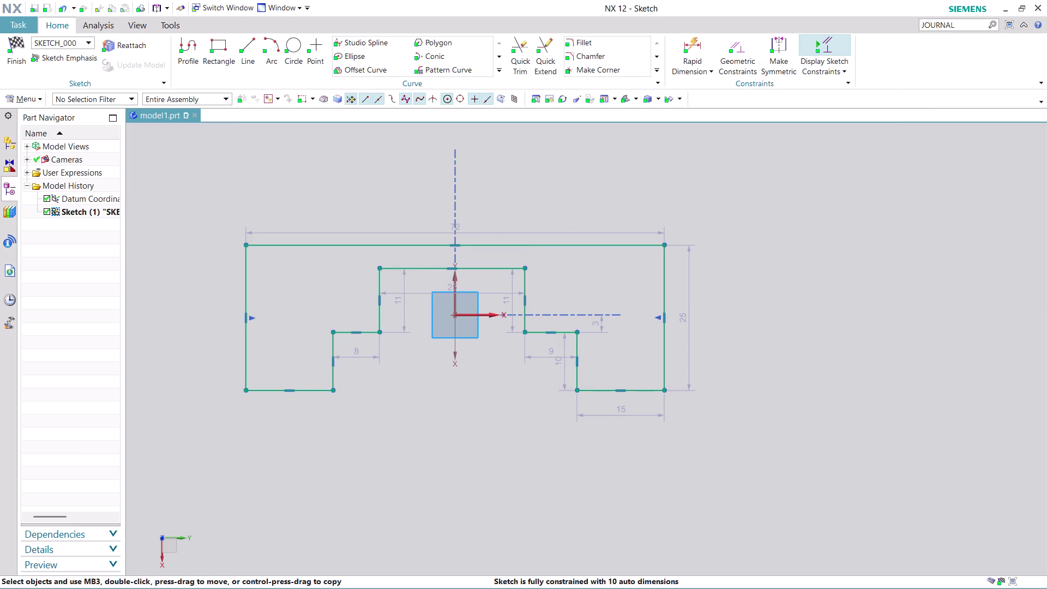
scroll(up, 3)
scroll(down, 3)
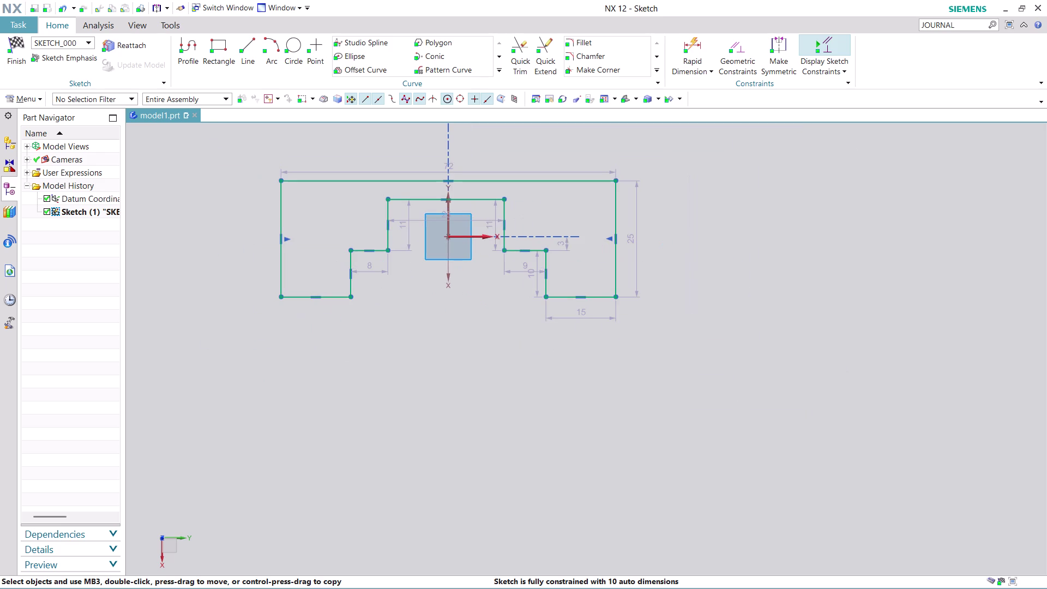
middle_drag(859, 246, 880, 308)
scroll(up, 3)
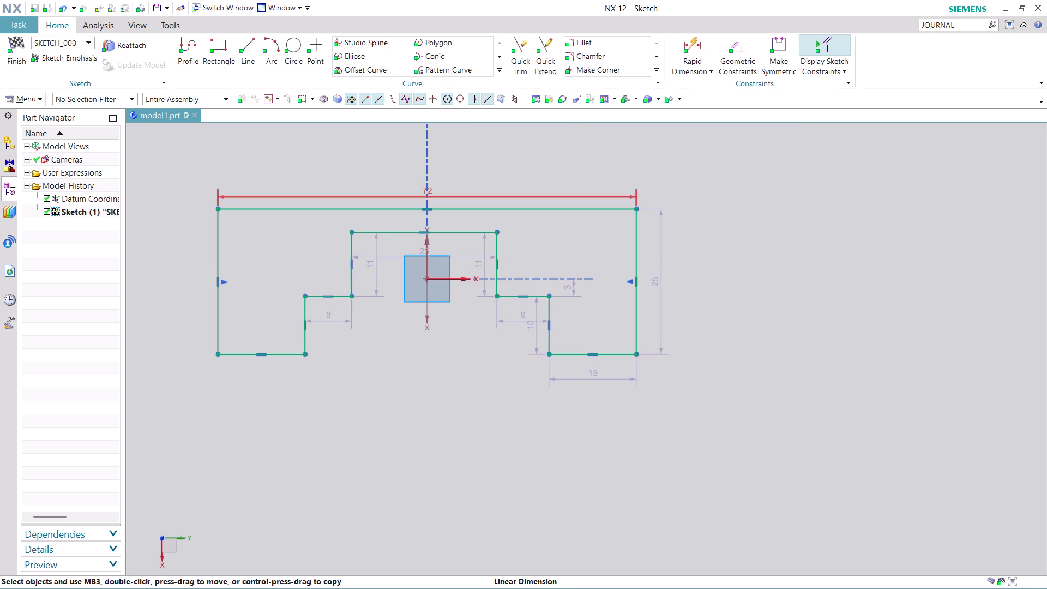
Change the overall width dimension from 72 to 64 so the profile rescales.
drag(388, 196, 388, 158)
double_click(388, 163)
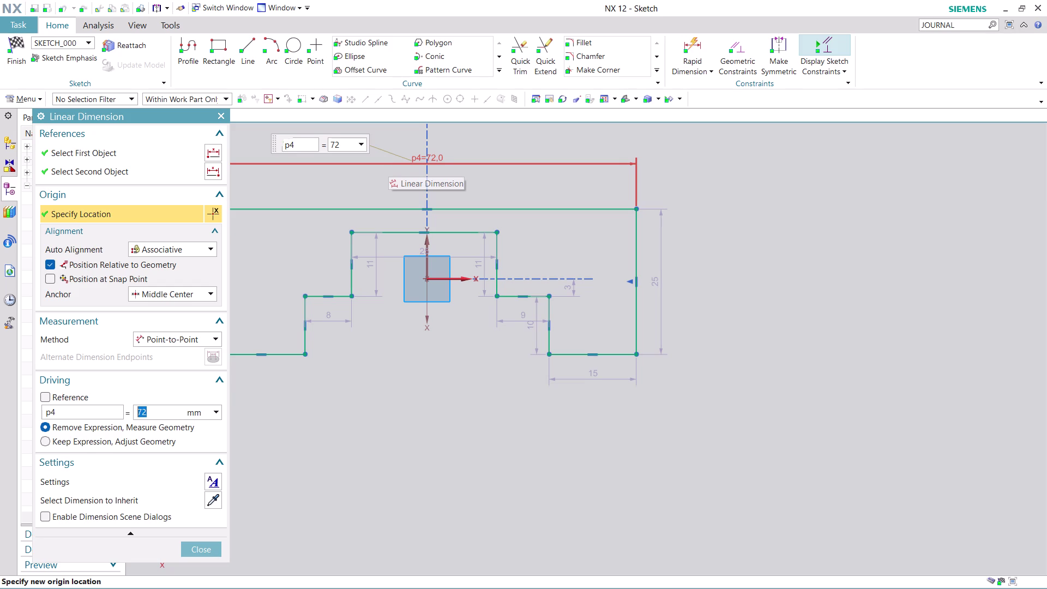
text(64)
key(Return)
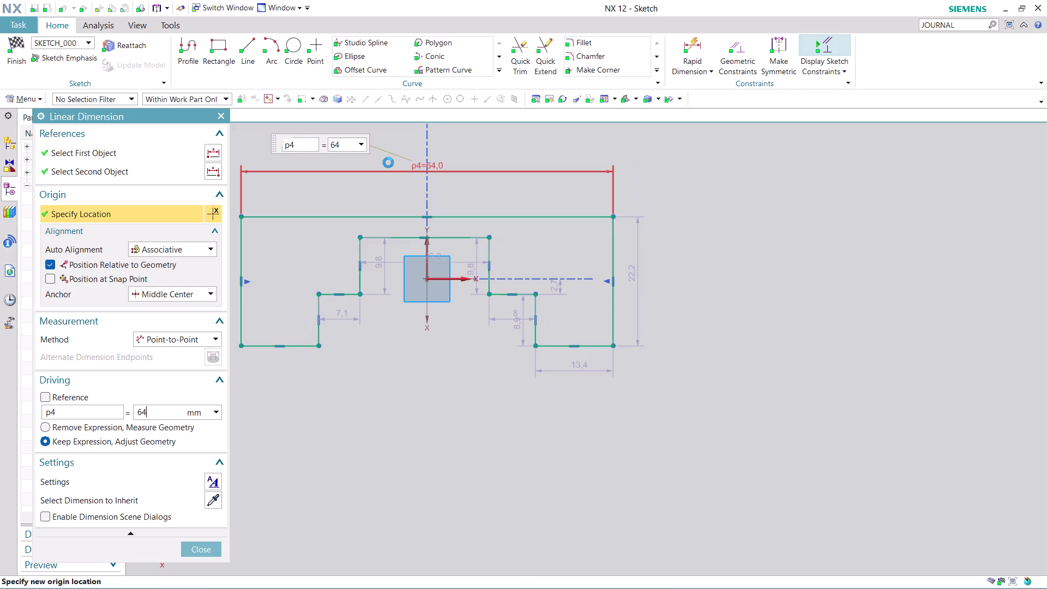
scroll(down, 3)
scroll(up, 3)
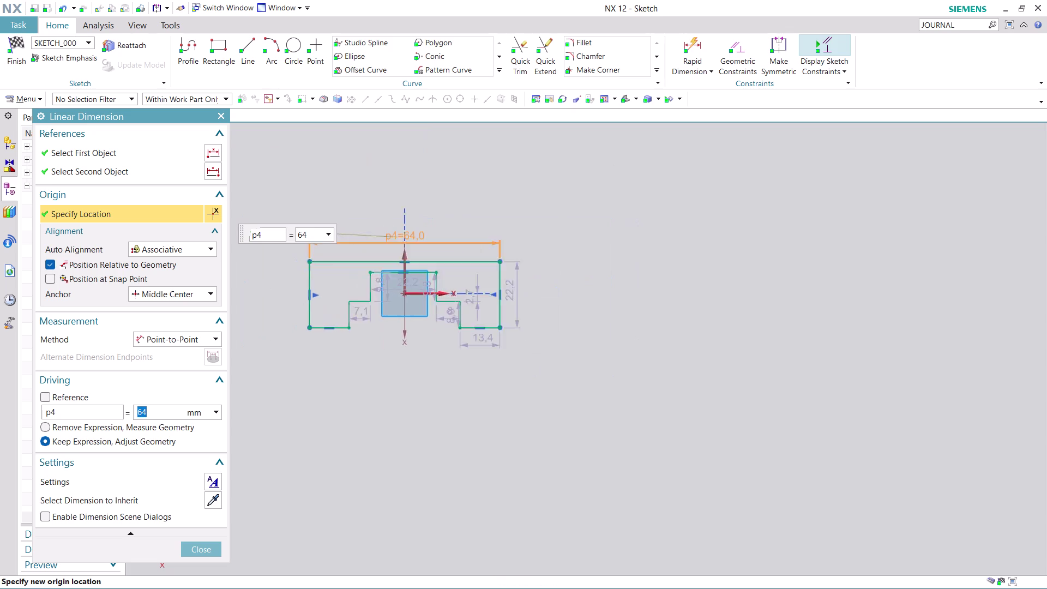
scroll(up, 3)
scroll(up, 3)
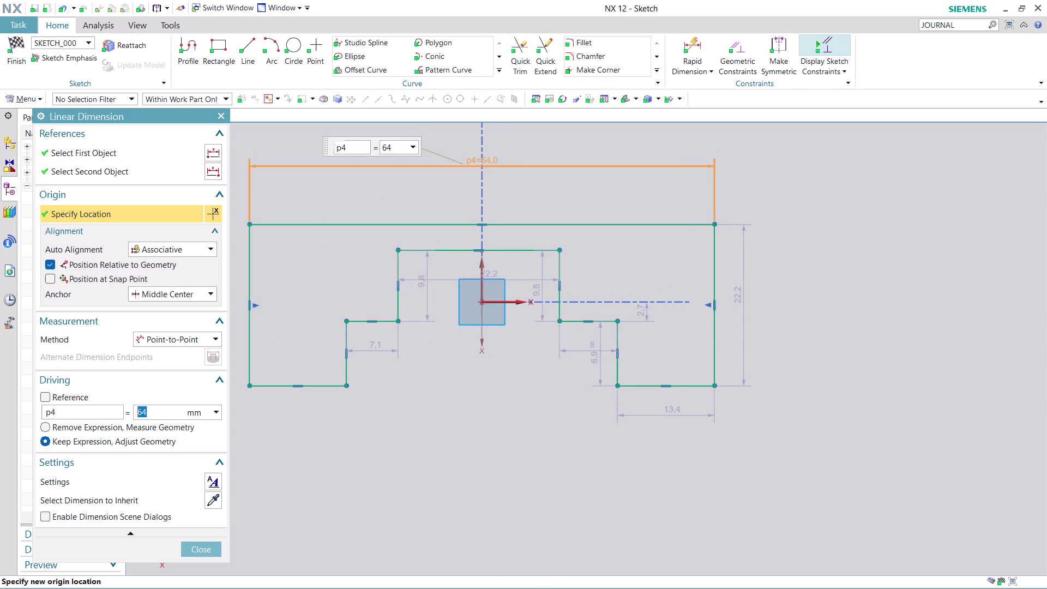
click(217, 546)
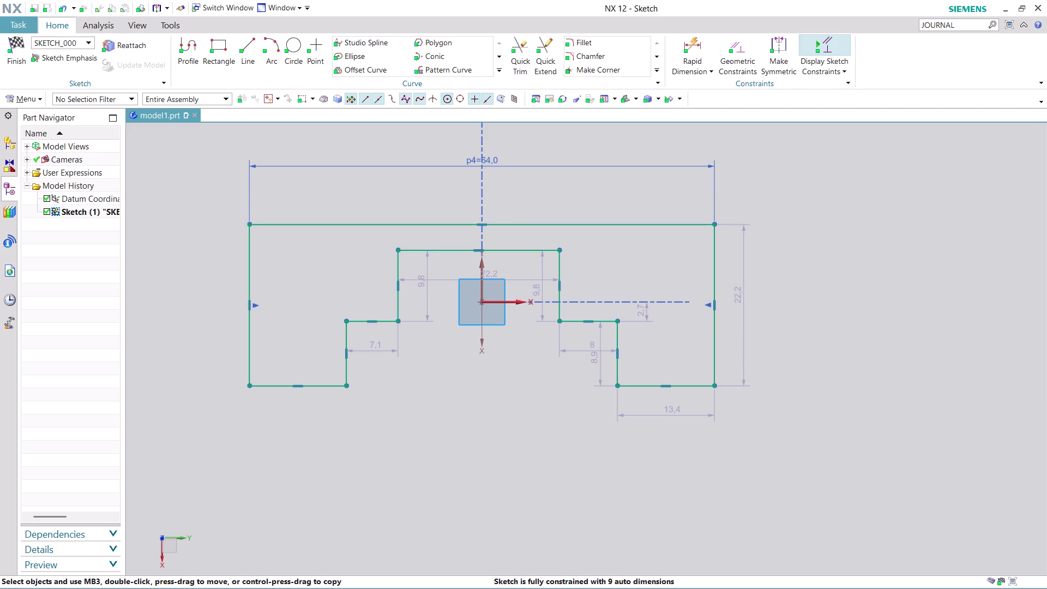
Quick Trim away the outline's outer top edge.
click(519, 60)
click(397, 226)
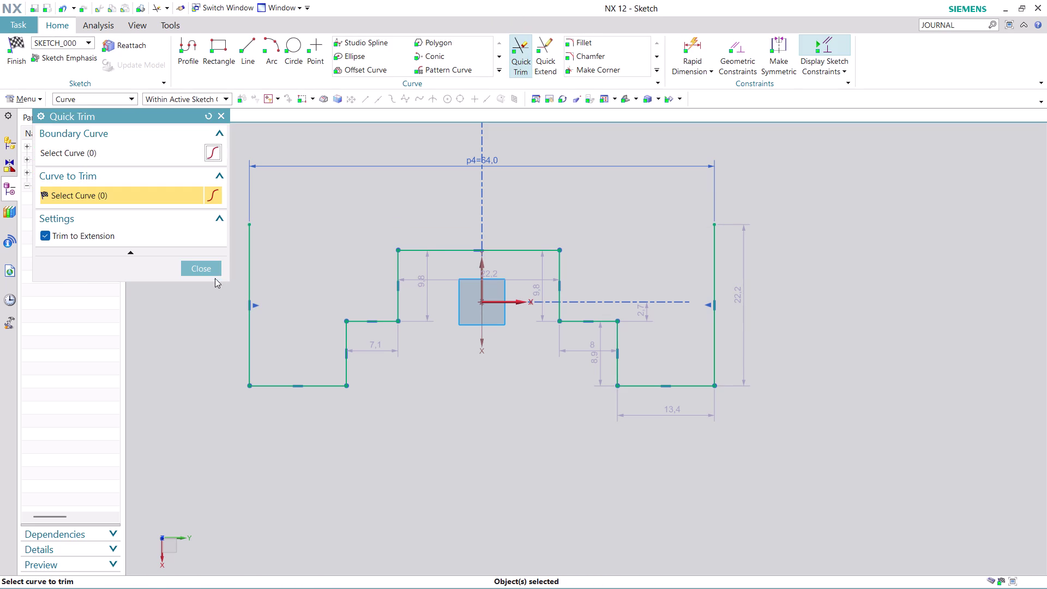
click(211, 274)
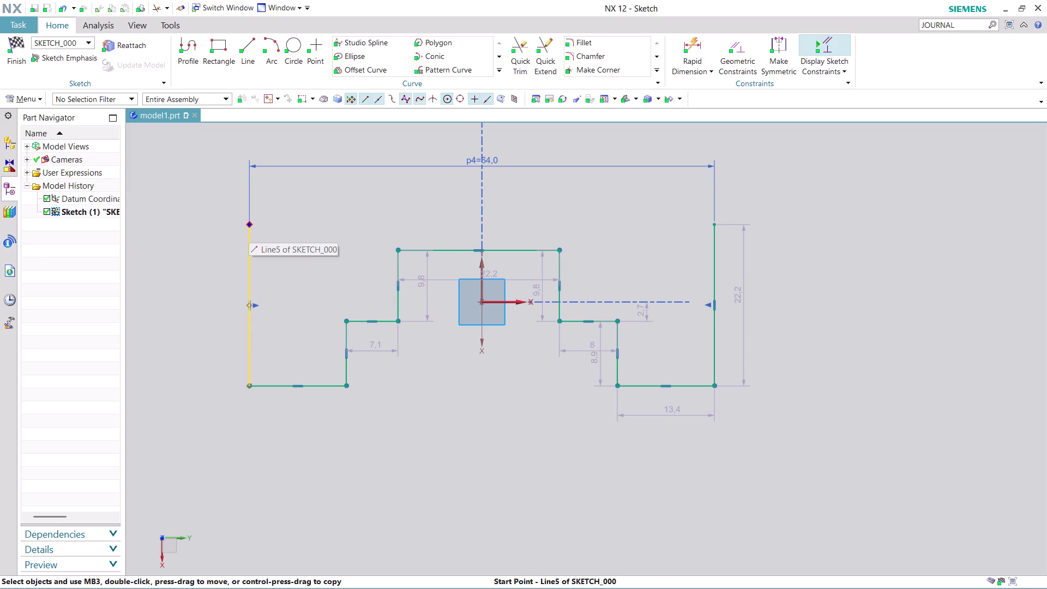
Drag the outer side edges down until the right side measures 19.
drag(249, 219, 253, 254)
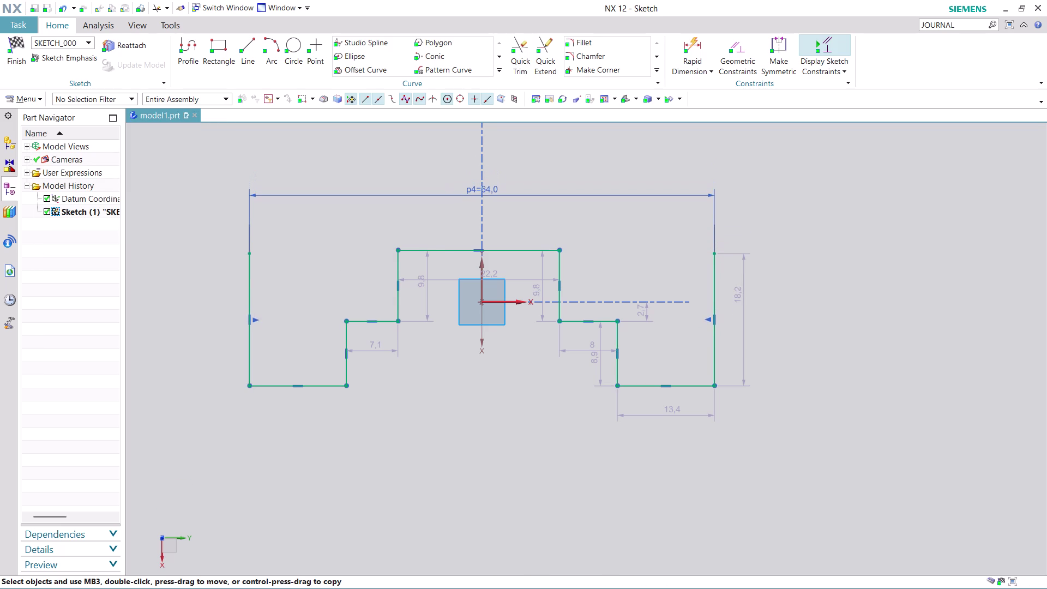
drag(253, 253, 254, 266)
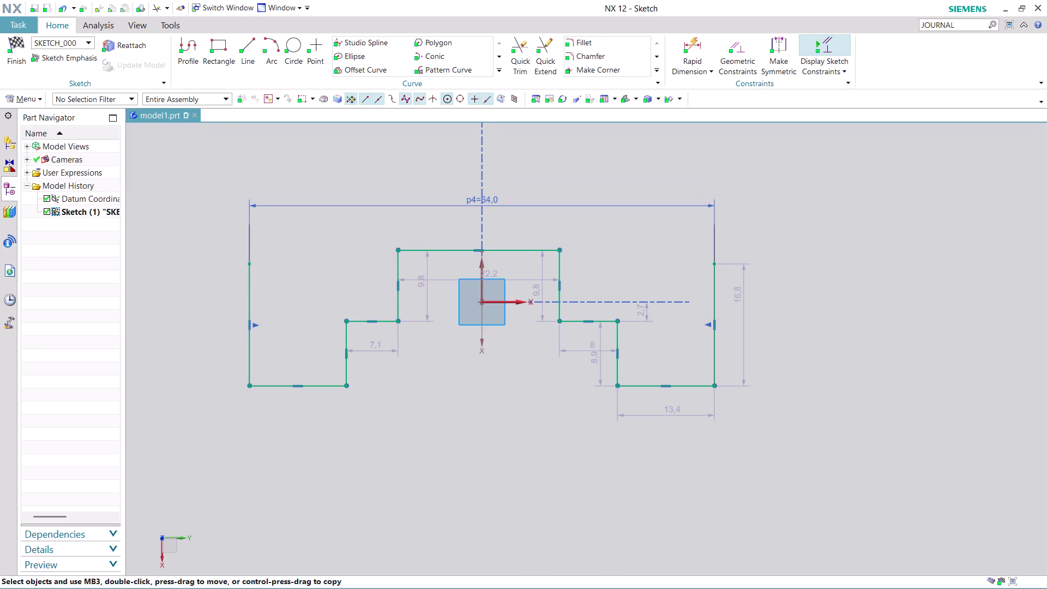
drag(254, 265, 251, 258)
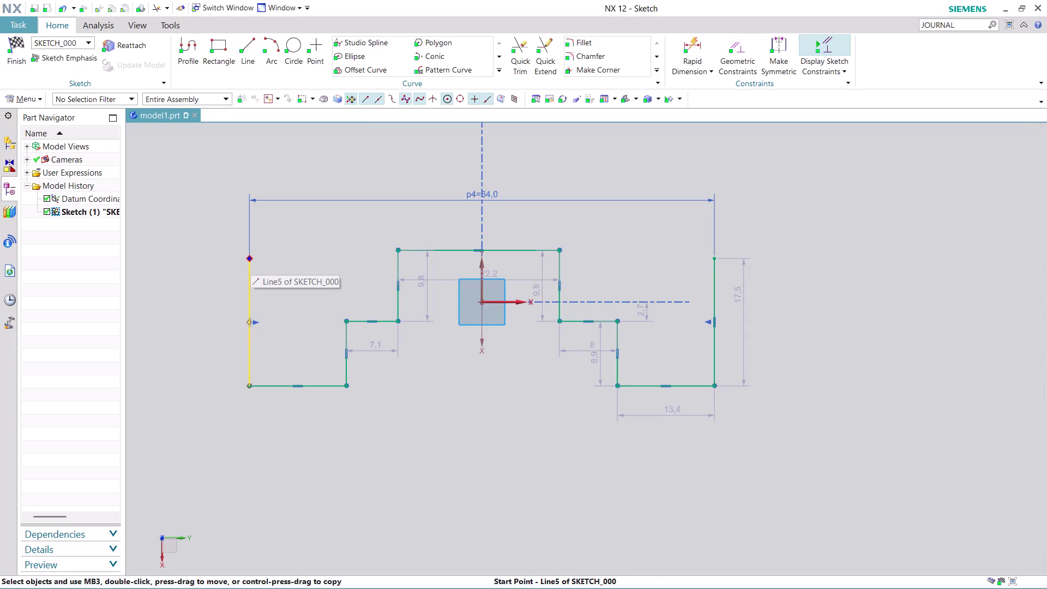
drag(249, 260, 249, 248)
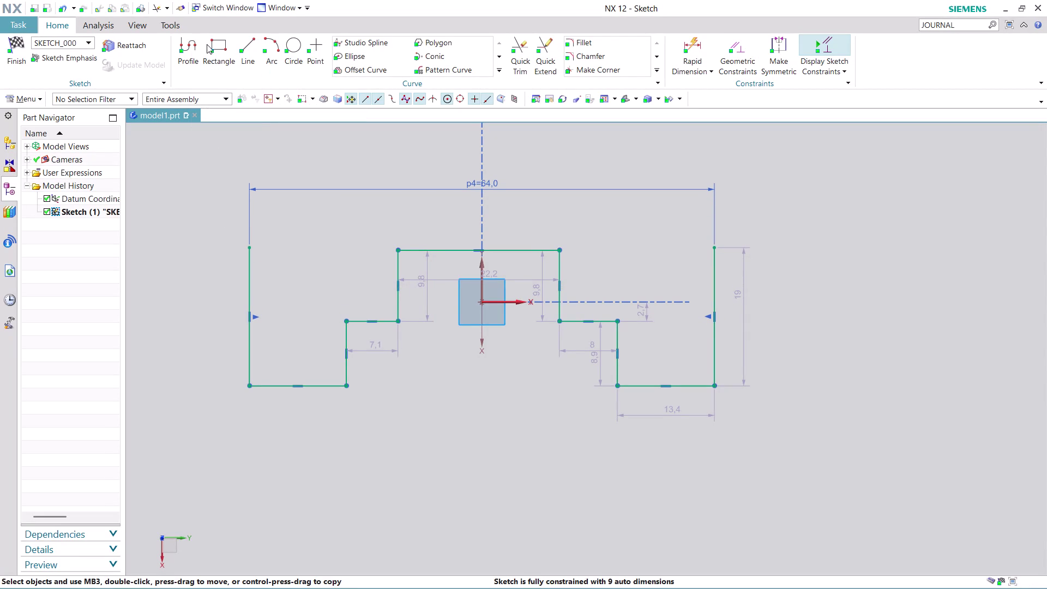
click(185, 47)
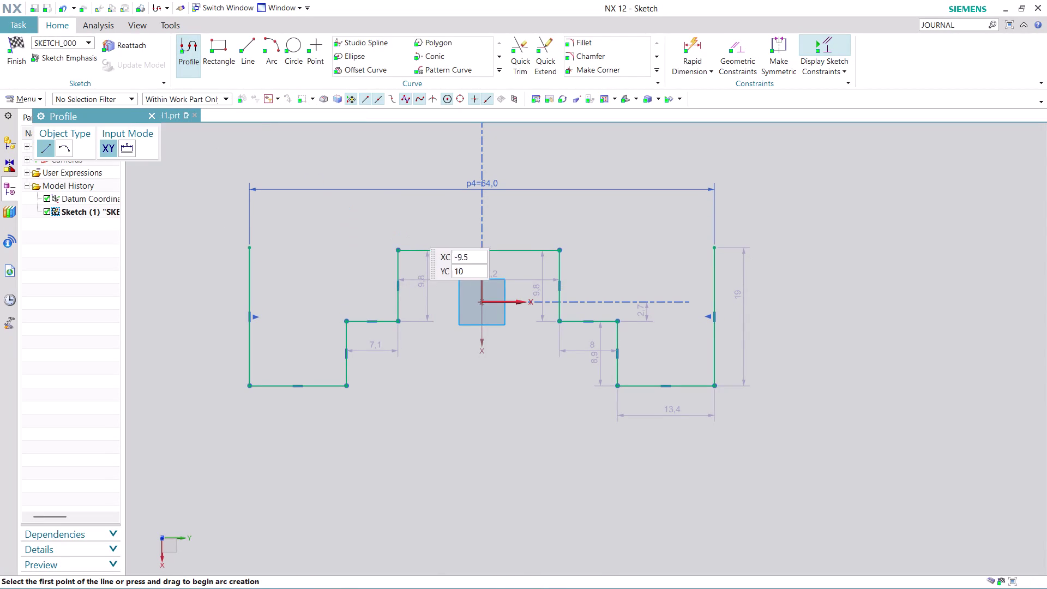
Draw a top edge from the left side's endpoint to the central step's corner.
click(398, 251)
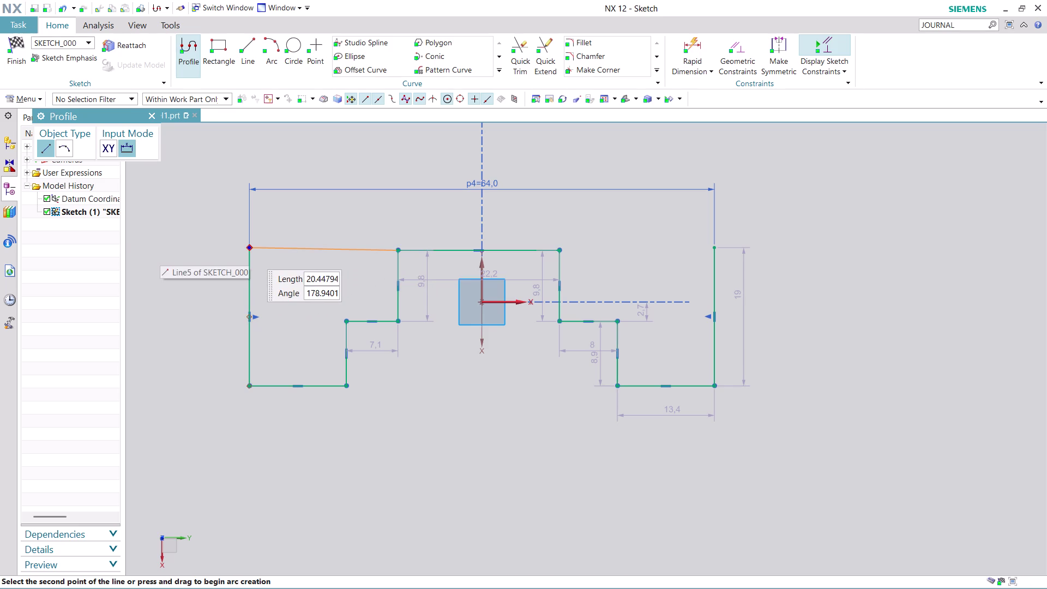
click(249, 247)
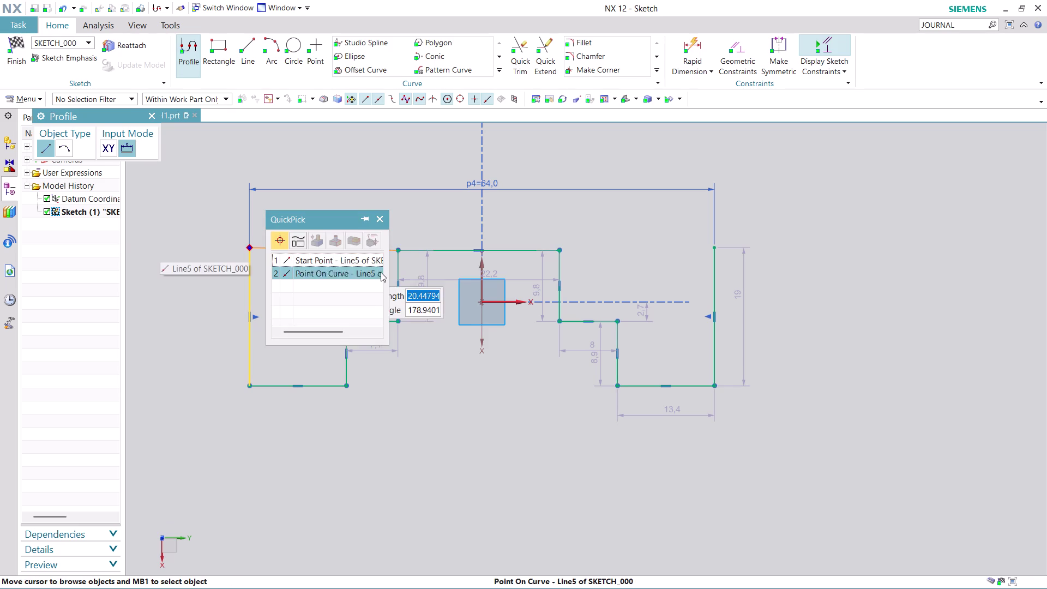
click(331, 261)
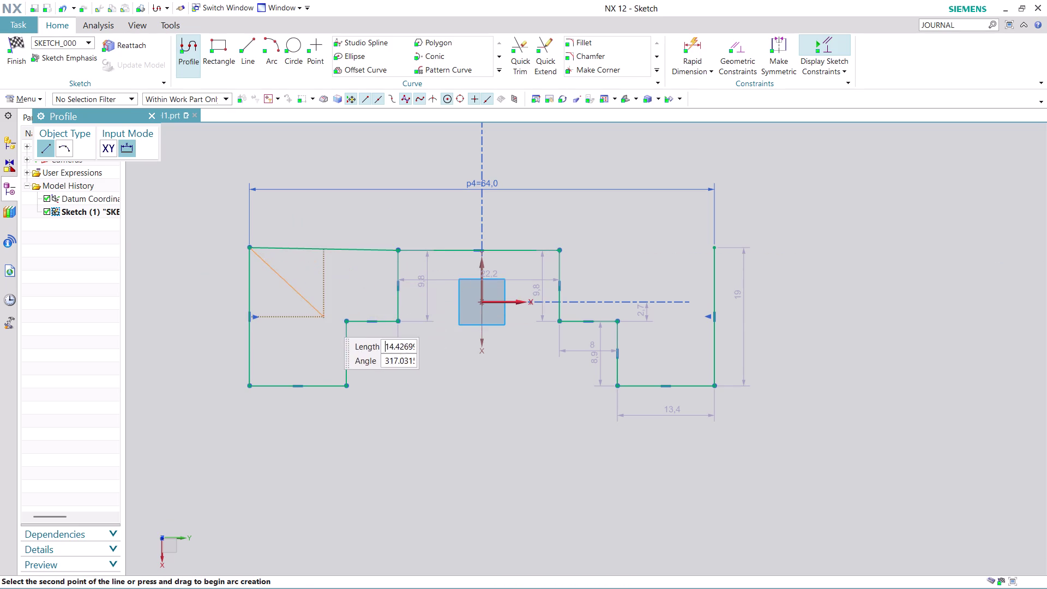
key(Escape)
Draw a top edge from the step's right corner to the right side's top.
click(560, 250)
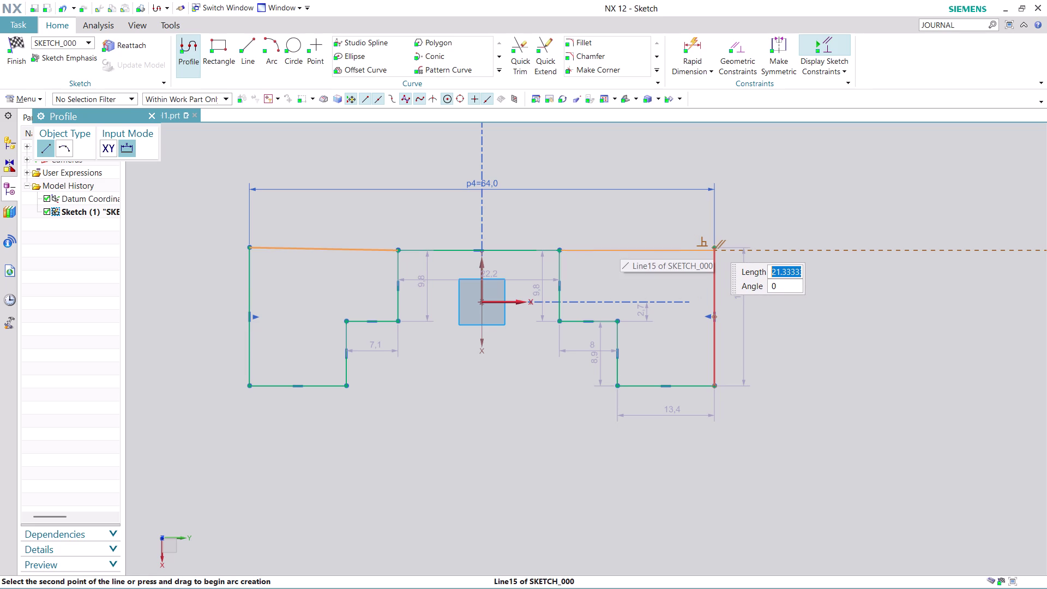
scroll(up, 3)
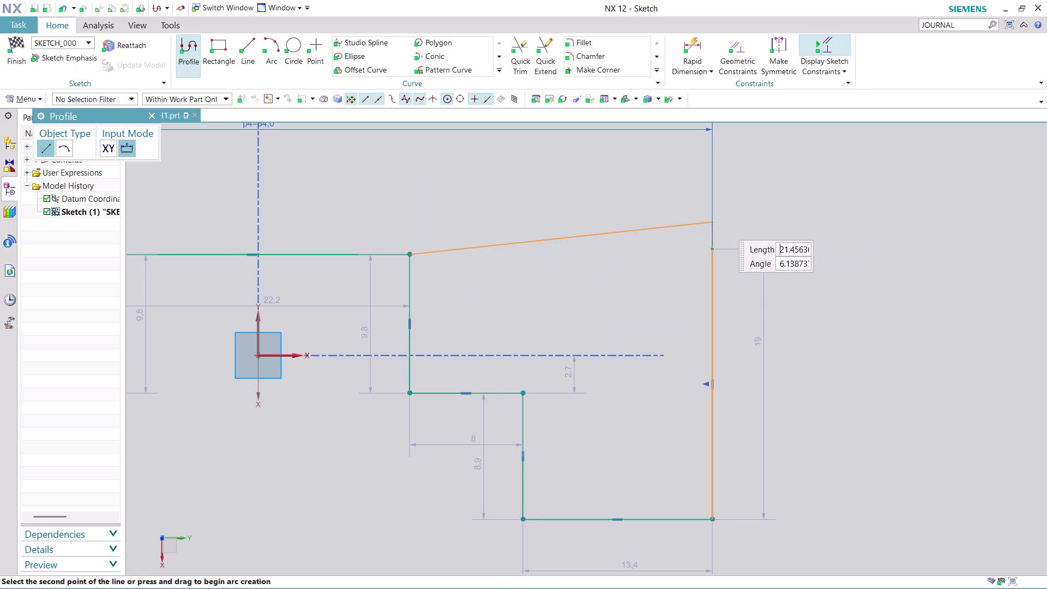
click(712, 248)
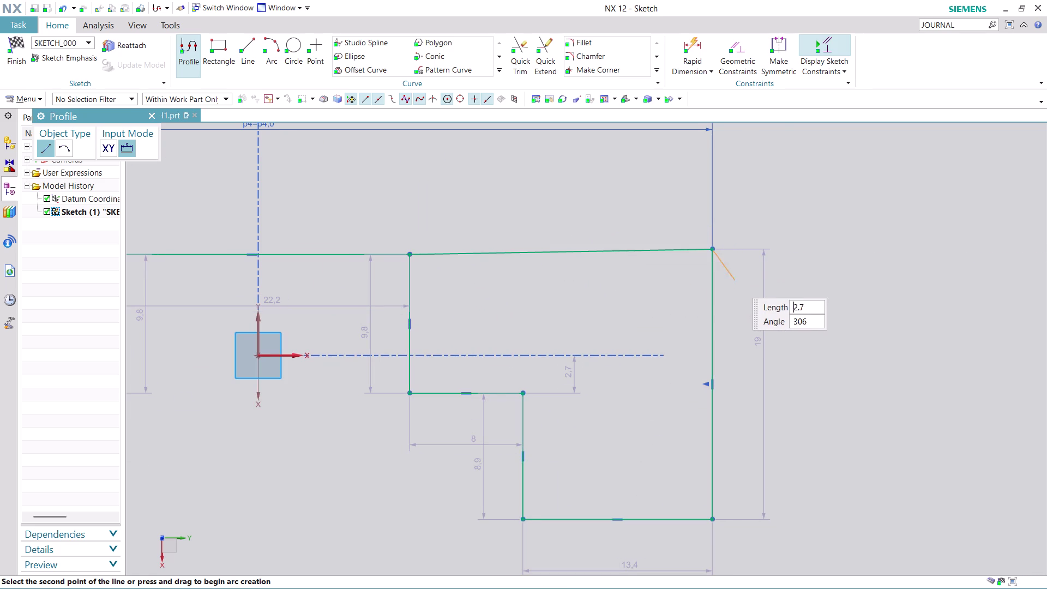
key(Escape)
scroll(down, 3)
scroll(up, 3)
key(Escape)
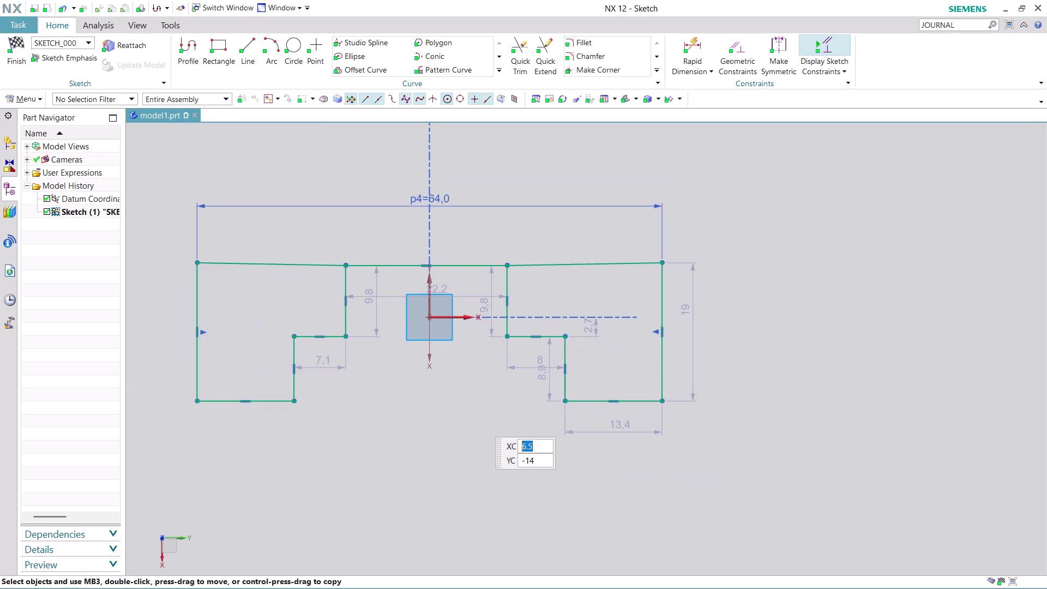
key(Escape)
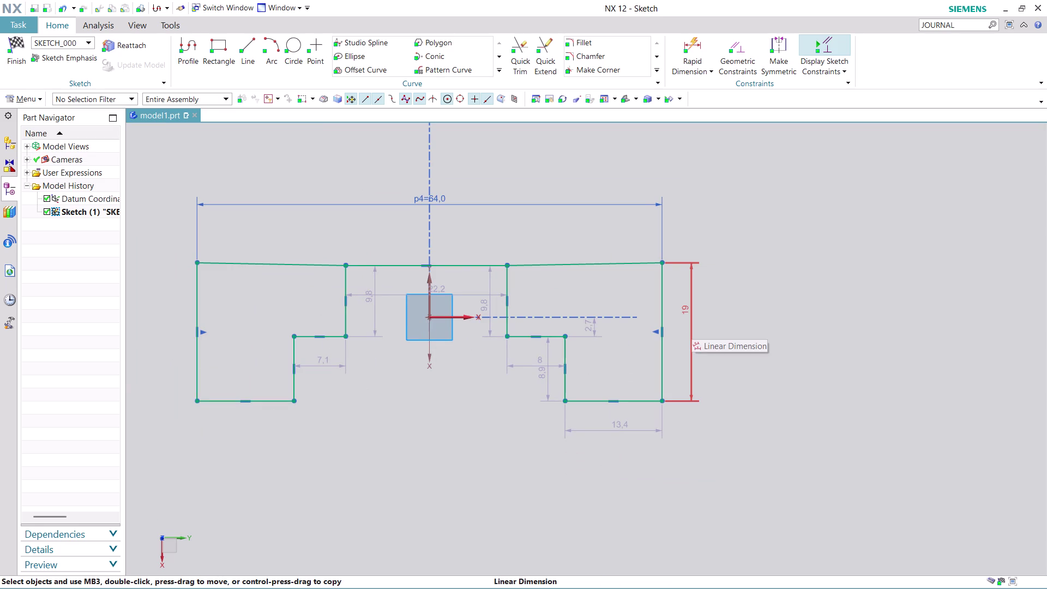
double_click(692, 325)
key(Escape)
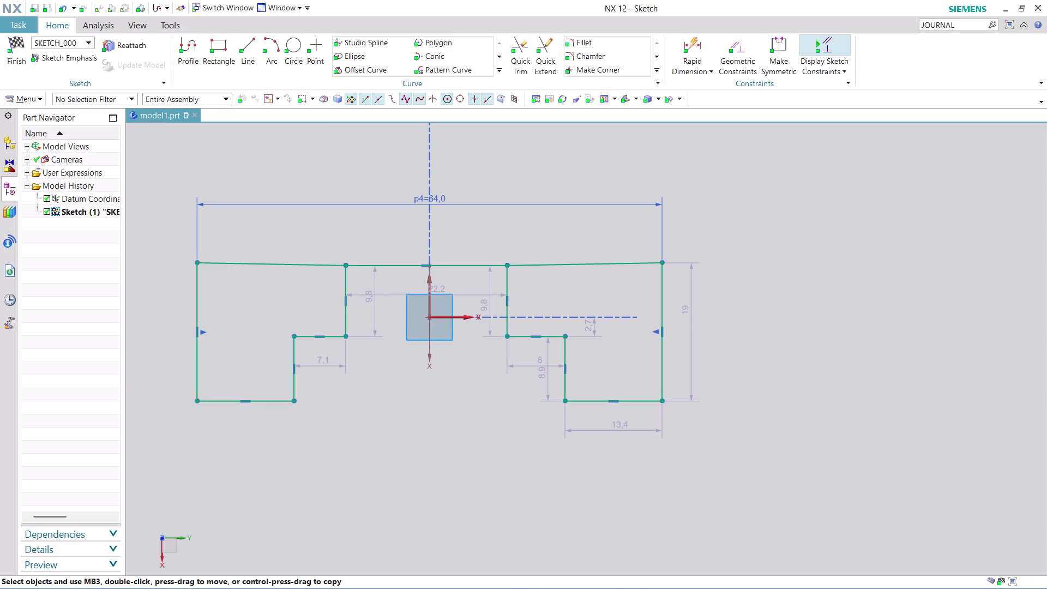
double_click(687, 318)
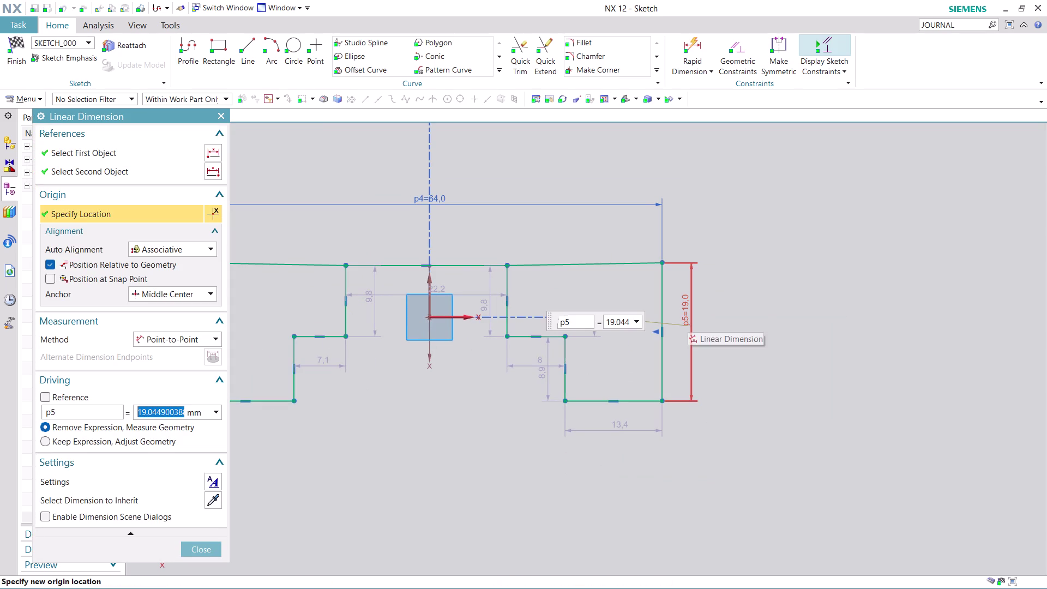
text(20)
key(Return)
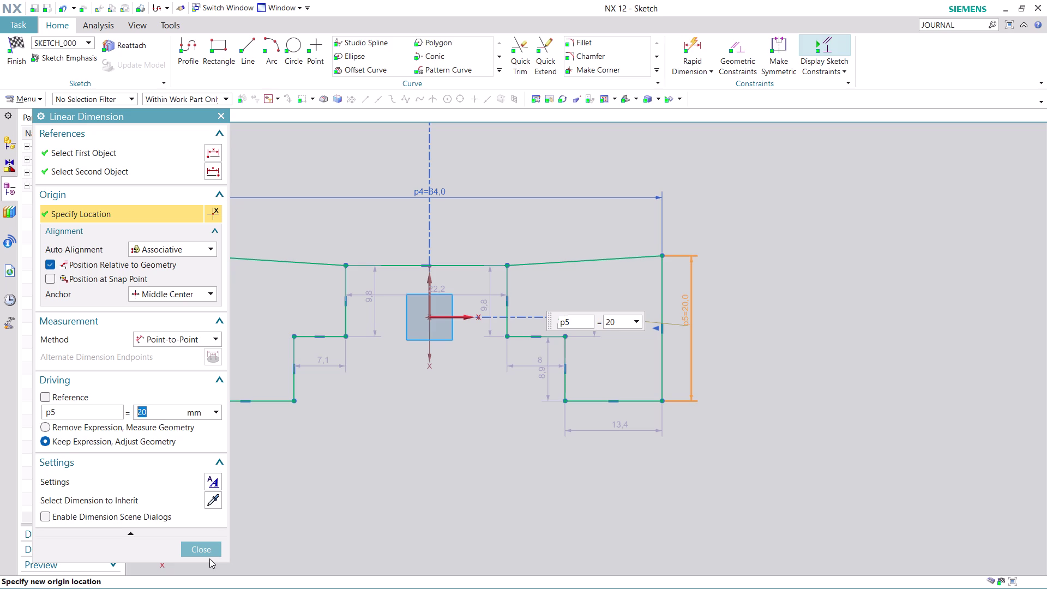
click(205, 547)
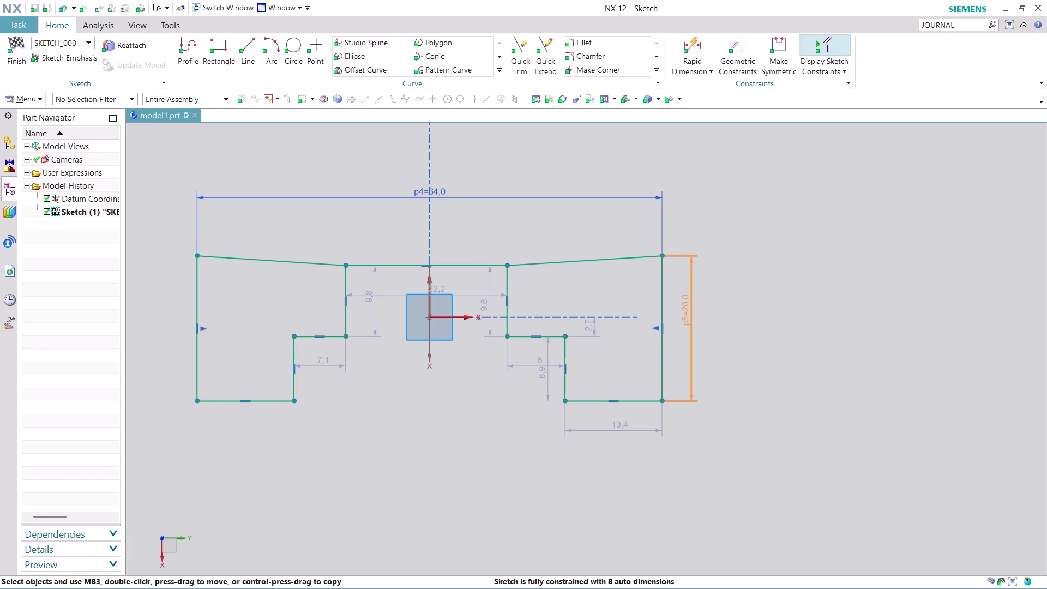
key(ctrl+z)
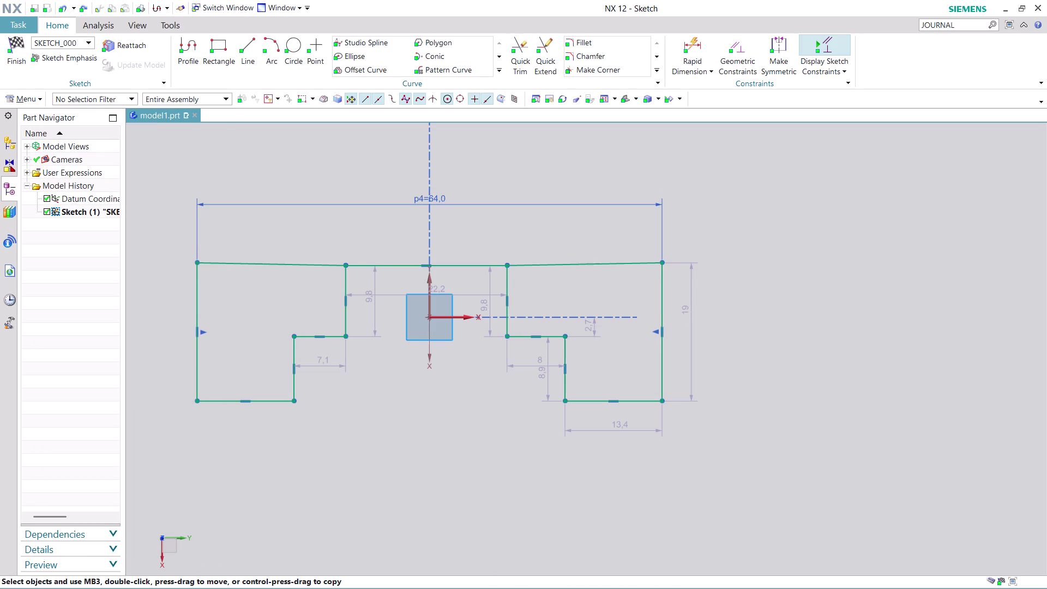
Undo both slanted top edges, leaving the two outer sides unconnected at the top.
key(ctrl+z)
key(ctrl+z)
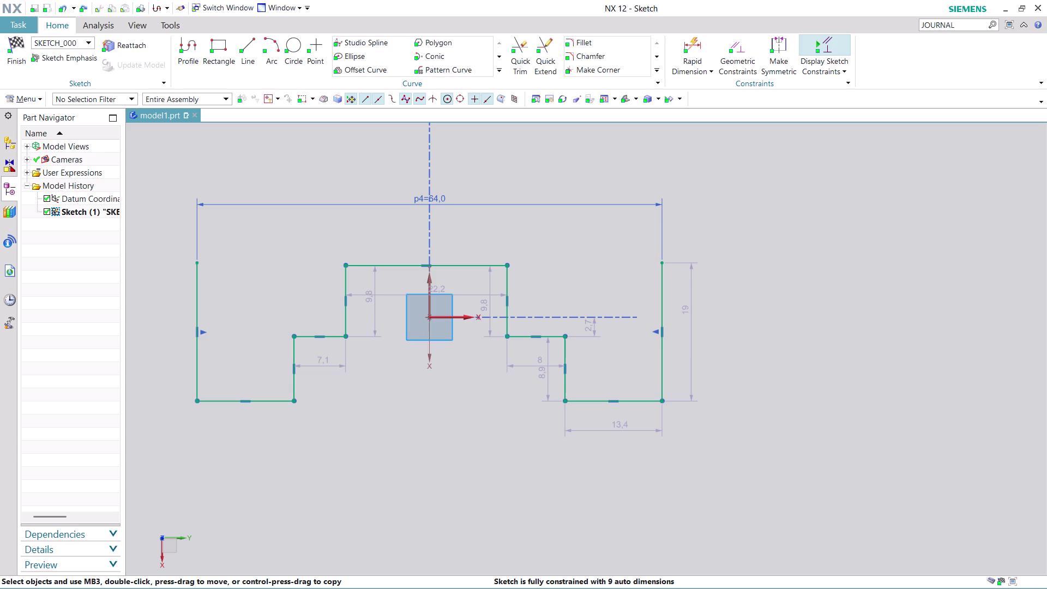
click(198, 261)
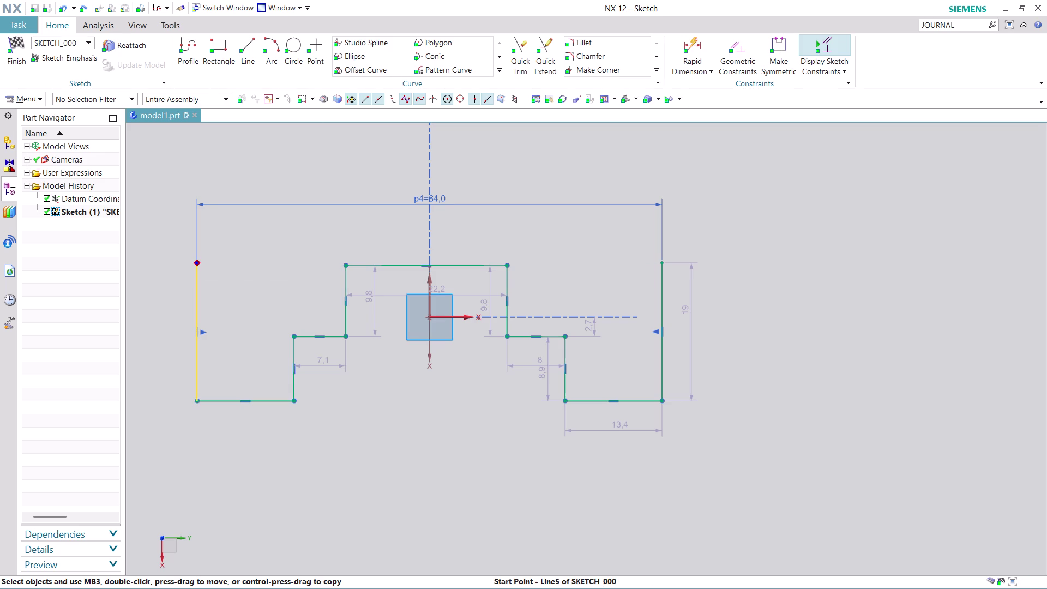
click(328, 232)
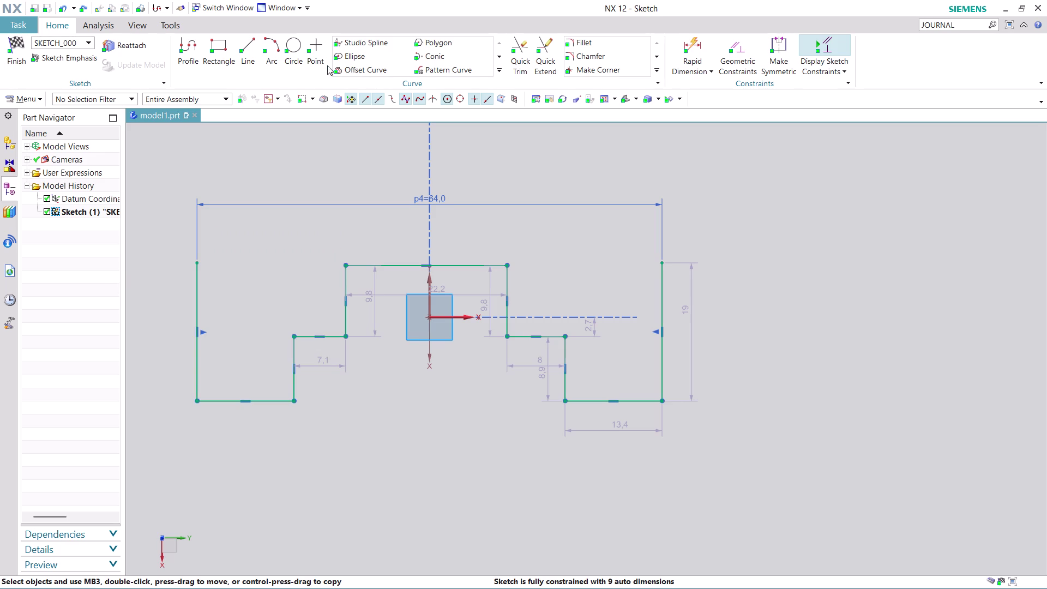
click(251, 43)
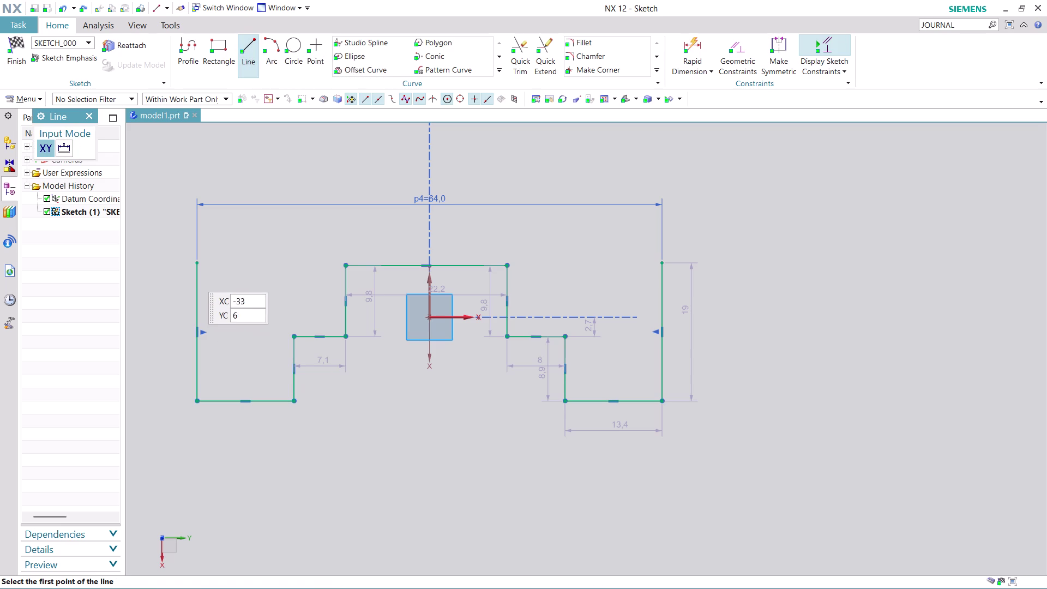
Start the horizontal top lines from the step corners, running one past the right edge.
click(199, 262)
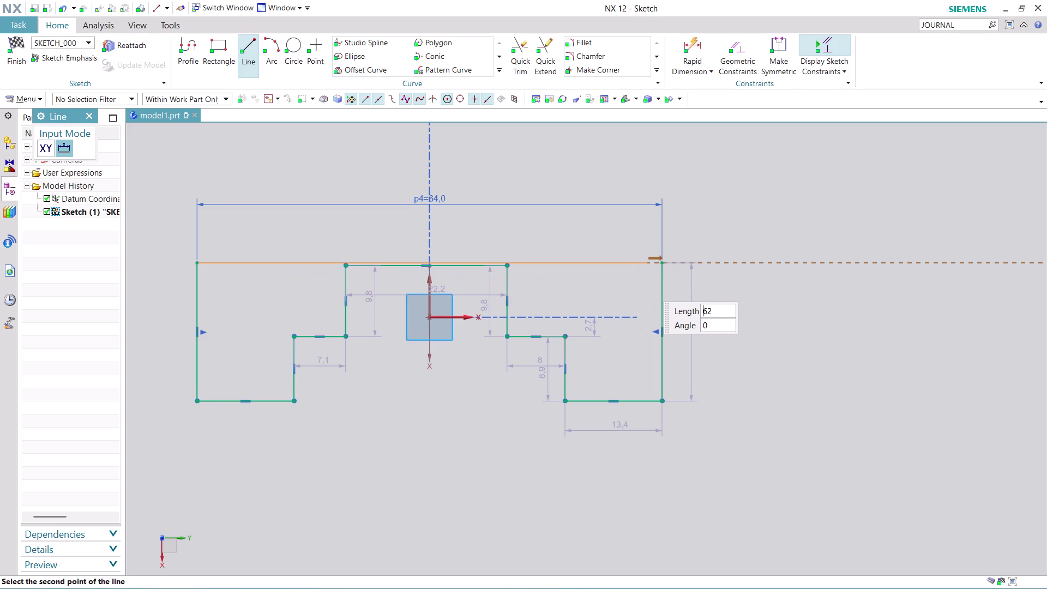
key(Escape)
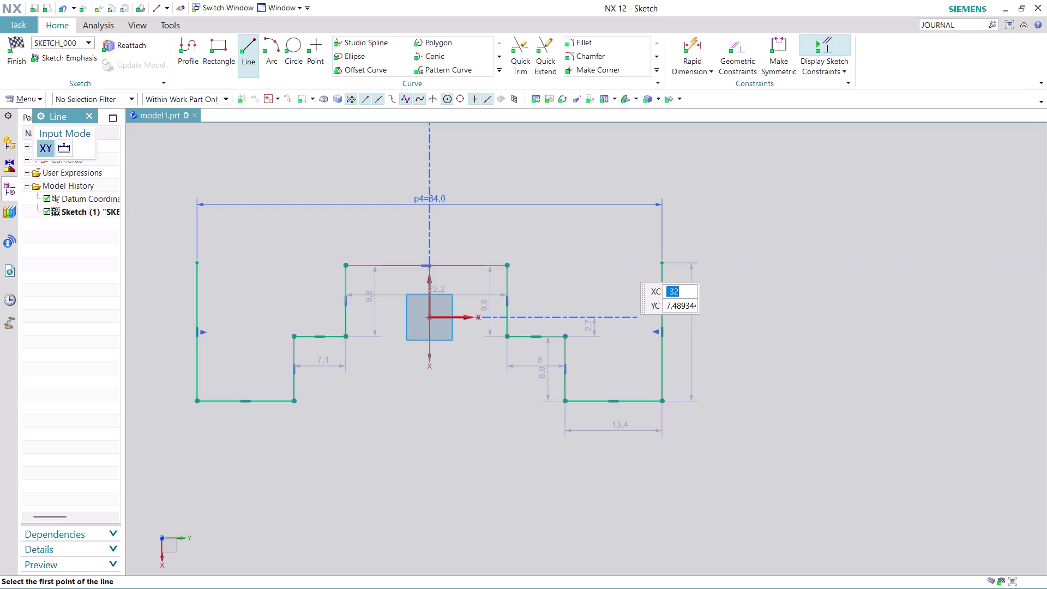
click(507, 263)
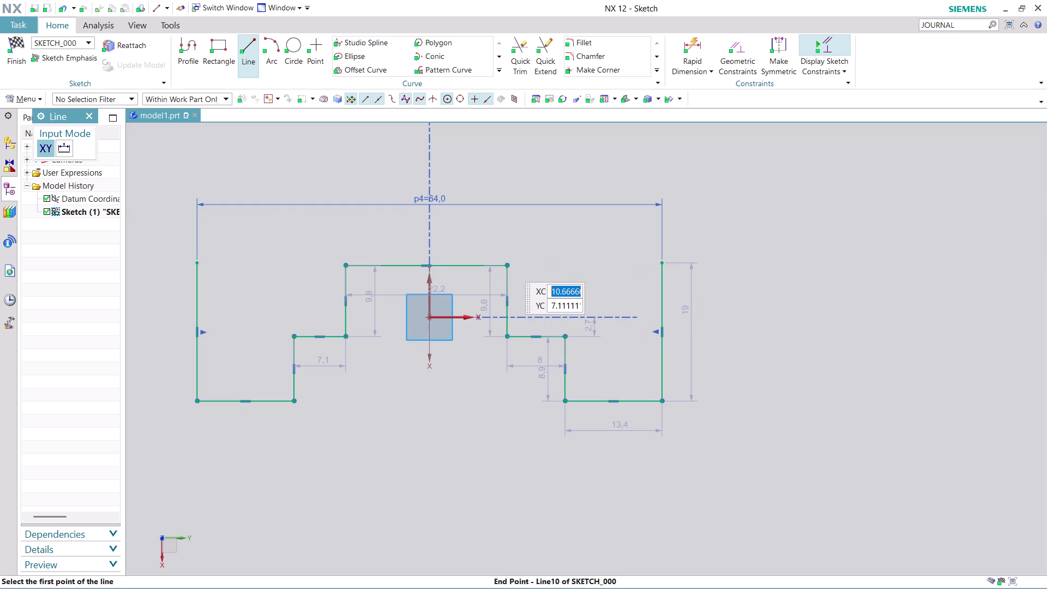
click(806, 273)
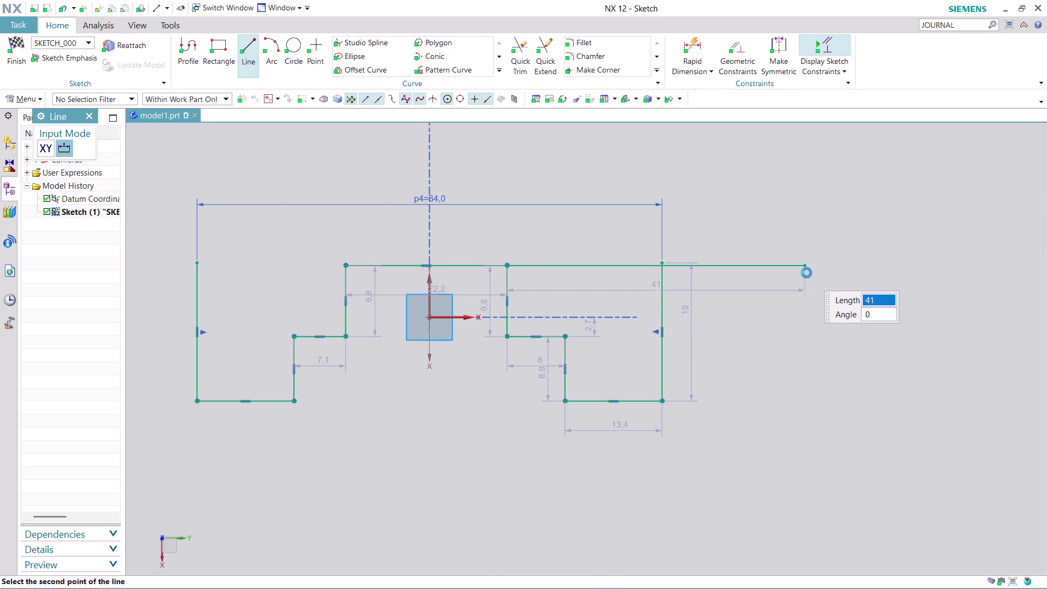
click(347, 265)
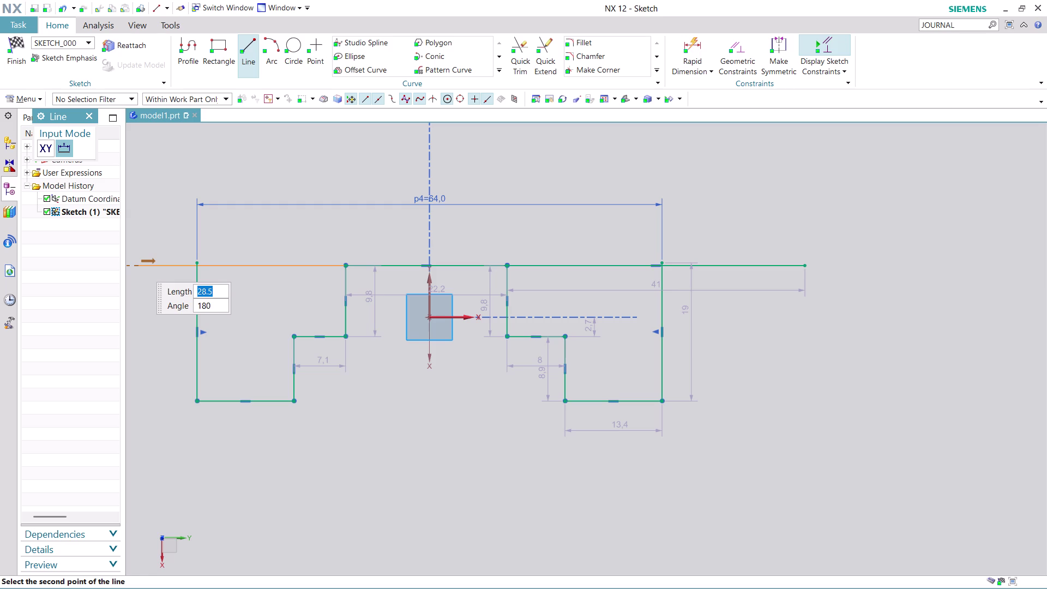
Extend the left top line past the left outer edge, giving lines 37 and 41 long.
scroll(down, 3)
scroll(up, 3)
middle_drag(145, 264, 147, 264)
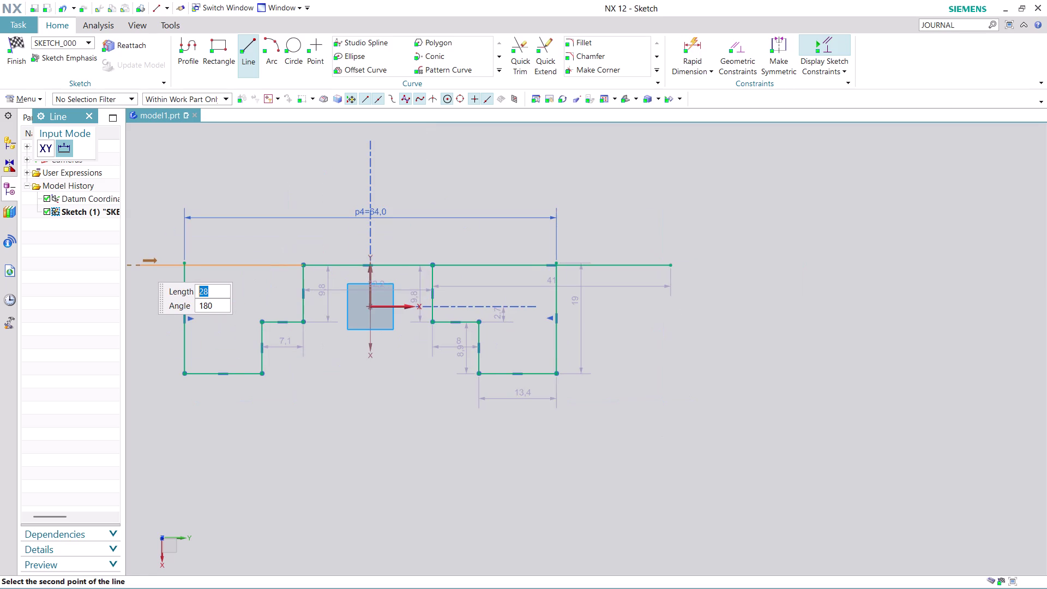
middle_drag(148, 265, 336, 271)
click(279, 277)
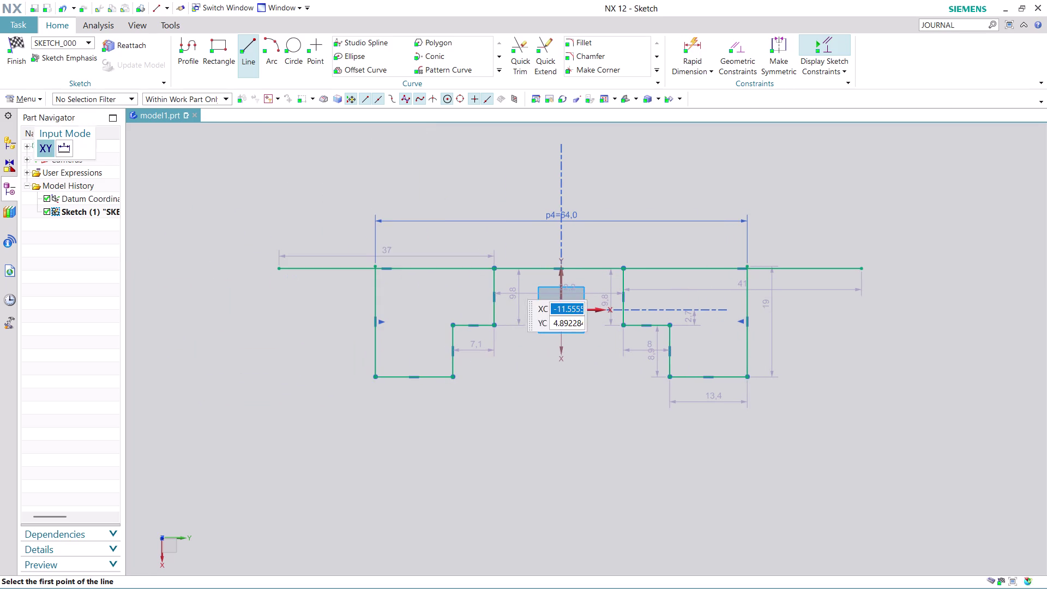
key(Escape)
scroll(up, 3)
scroll(down, 3)
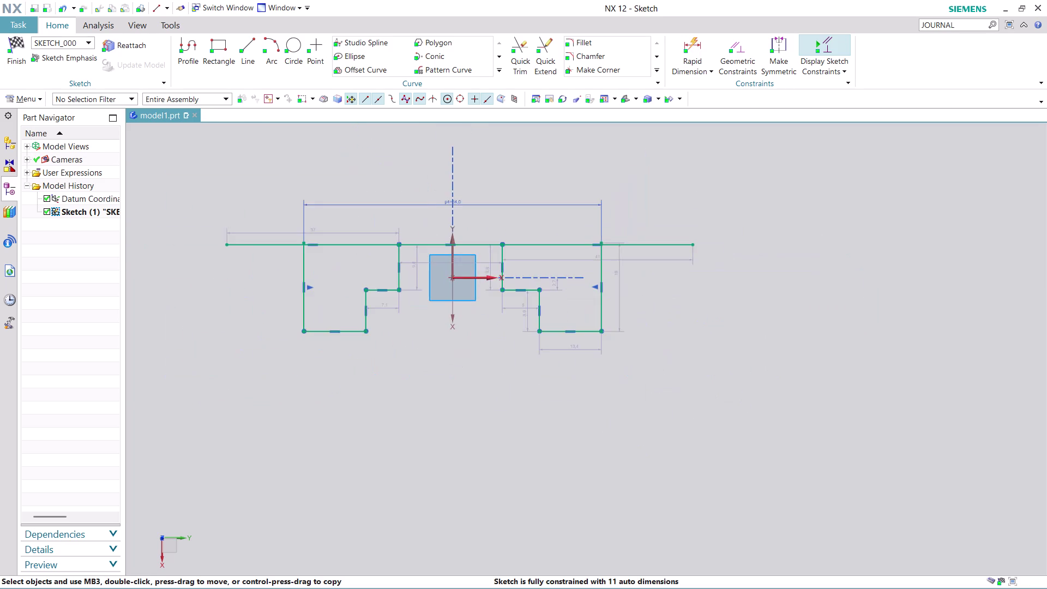
scroll(up, 3)
Trim off the top line's left overhang beyond the left vertical edge.
click(520, 61)
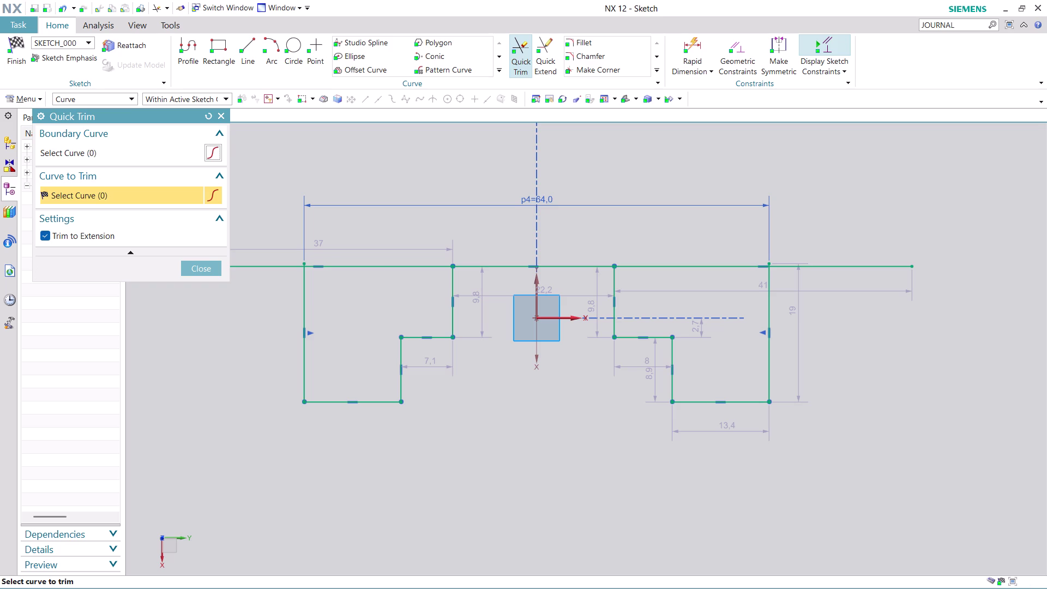
click(248, 271)
scroll(up, 3)
scroll(up, 3)
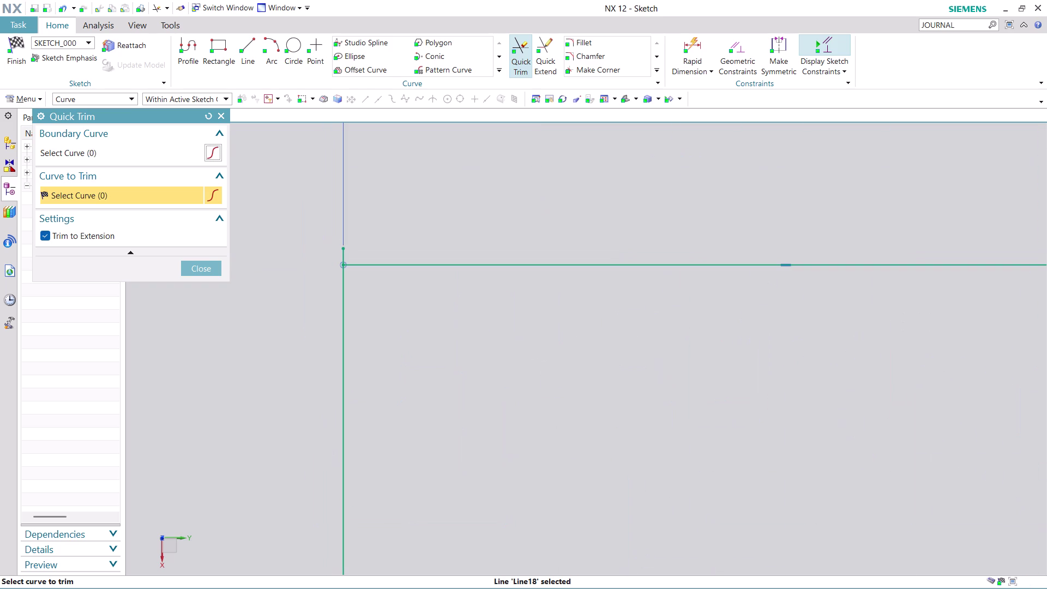
click(345, 252)
scroll(down, 3)
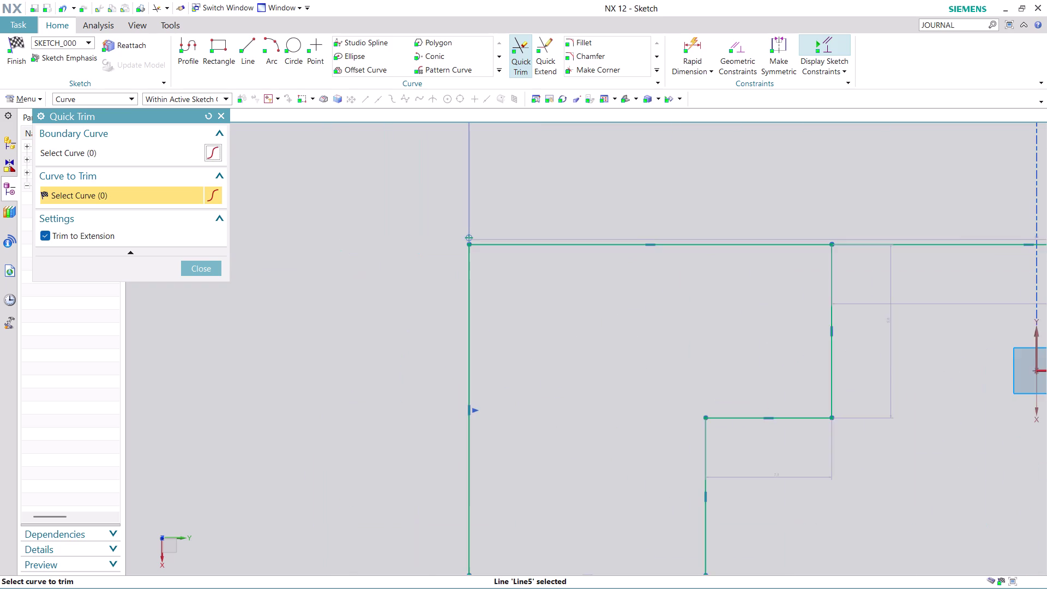
scroll(down, 3)
Trim off the right overhang beyond the right vertical edge and close Quick Trim.
middle_drag(926, 399, 663, 467)
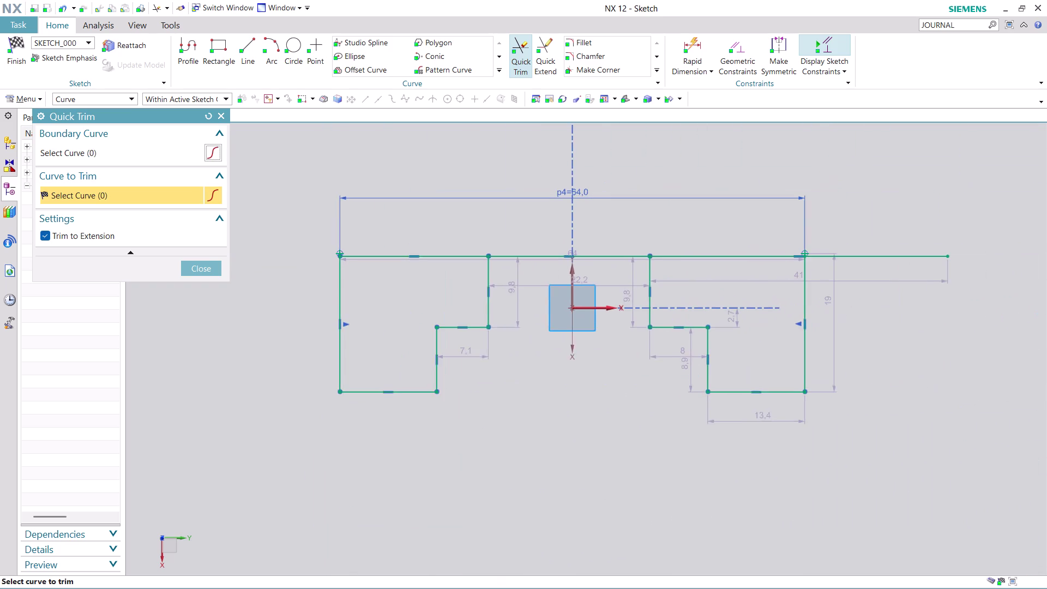
middle_drag(663, 468, 655, 467)
scroll(up, 3)
scroll(up, 3)
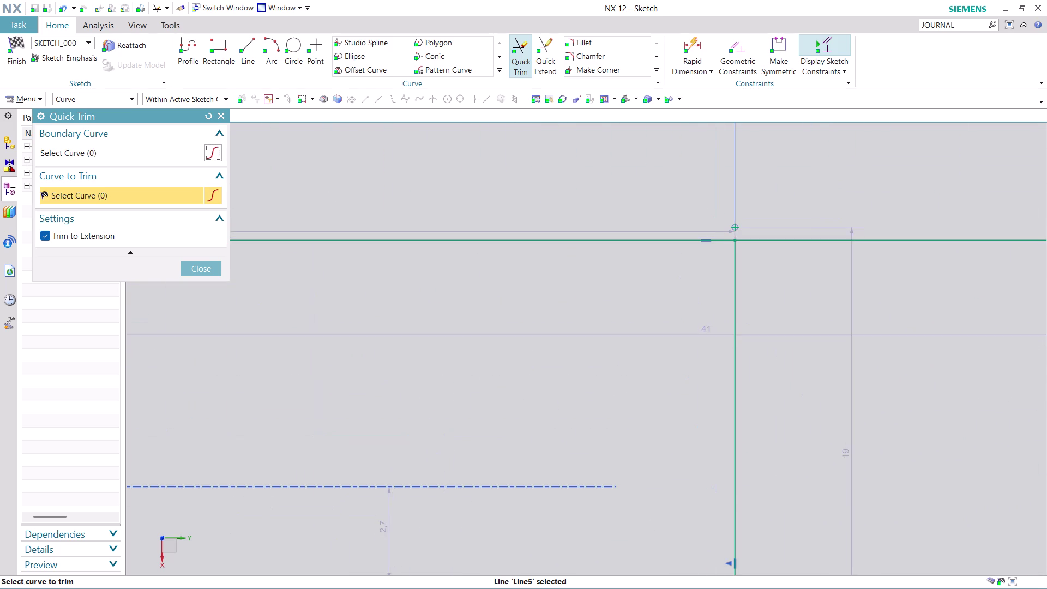
scroll(up, 3)
click(805, 252)
scroll(down, 3)
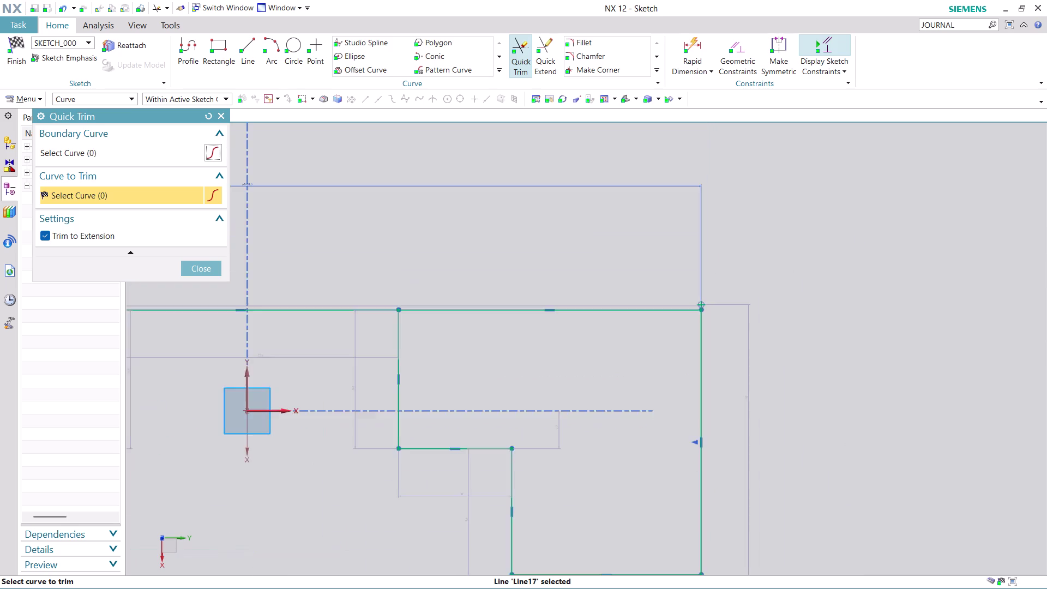
scroll(down, 3)
scroll(down, 3)
scroll(up, 3)
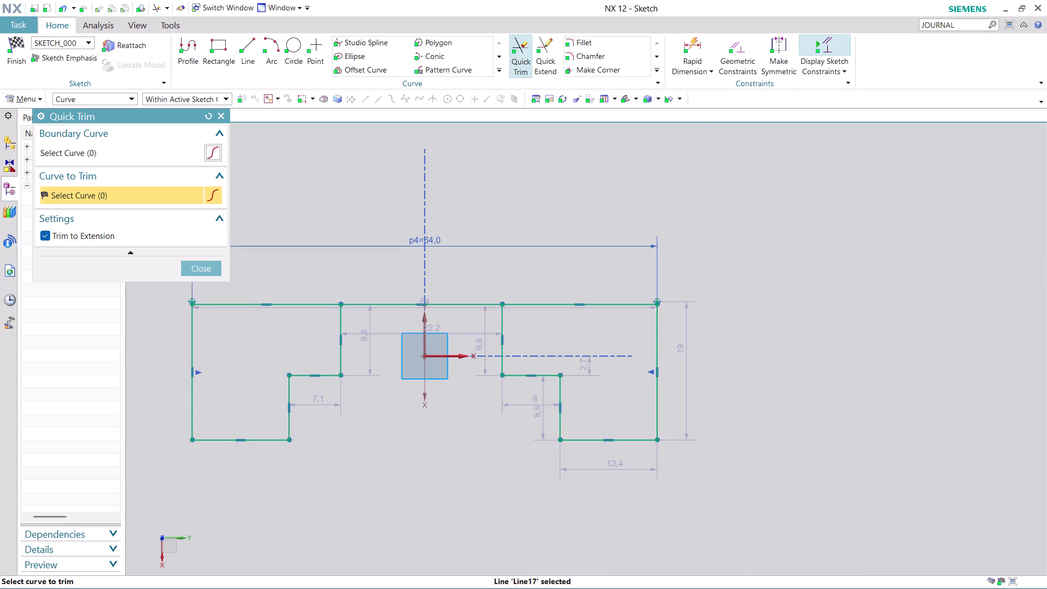
scroll(up, 3)
scroll(down, 3)
scroll(up, 3)
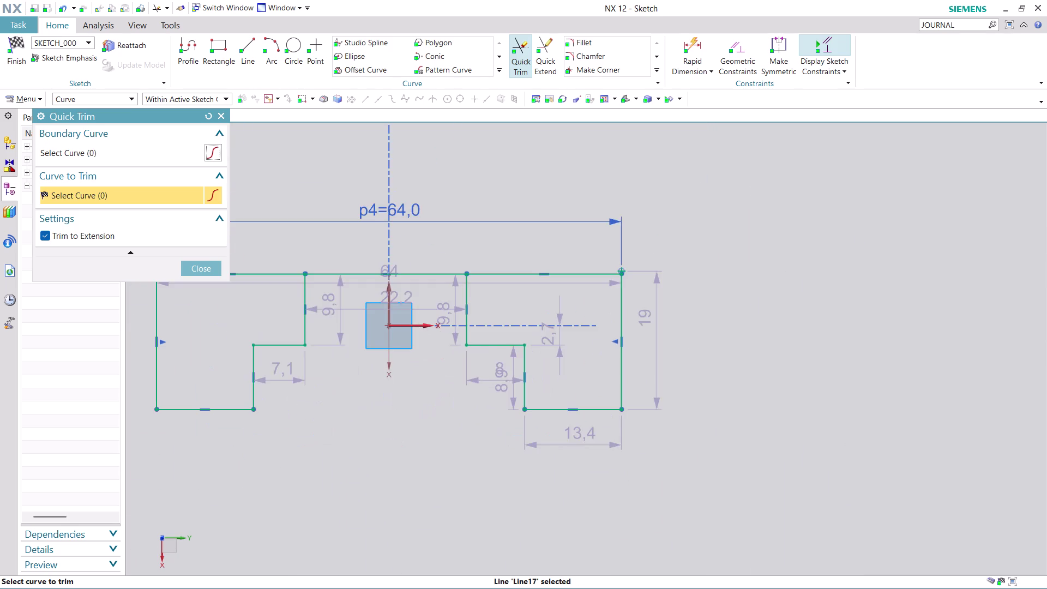
click(211, 269)
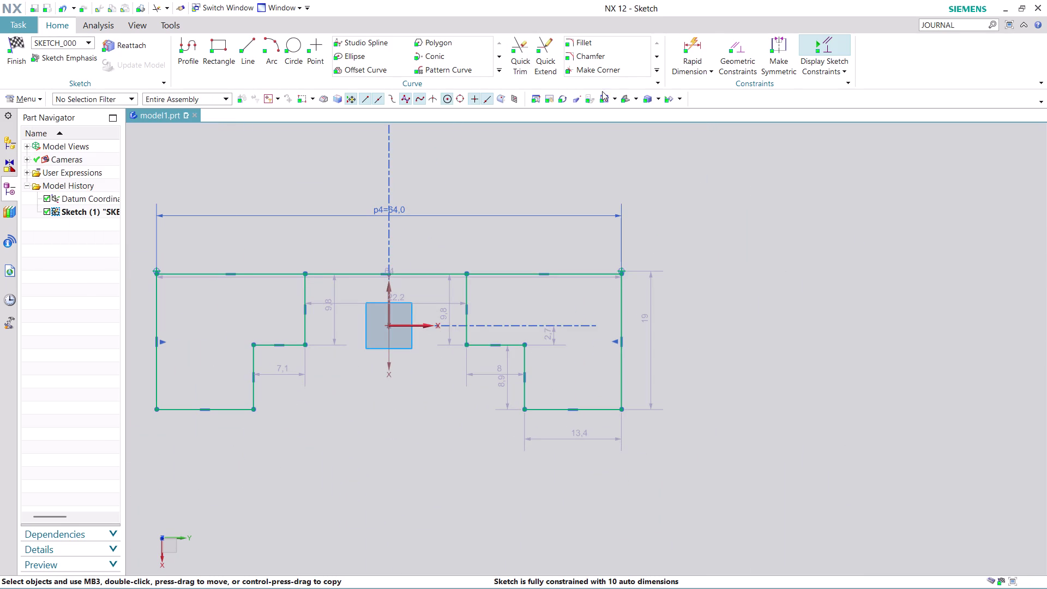
click(695, 44)
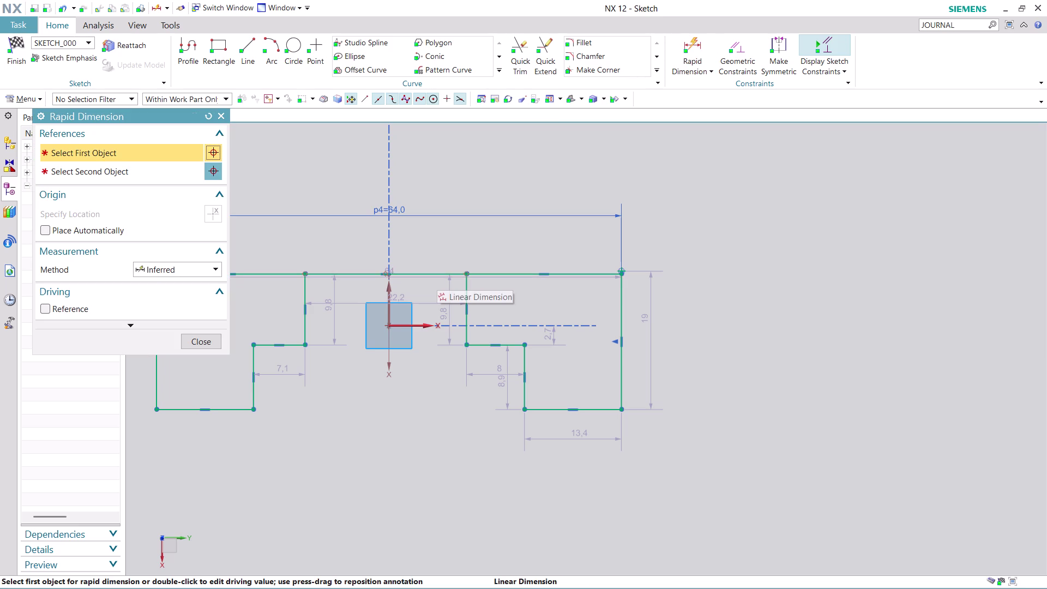
Dimension the top line to the bottom-right corner as a 20 overall height.
scroll(up, 3)
scroll(down, 3)
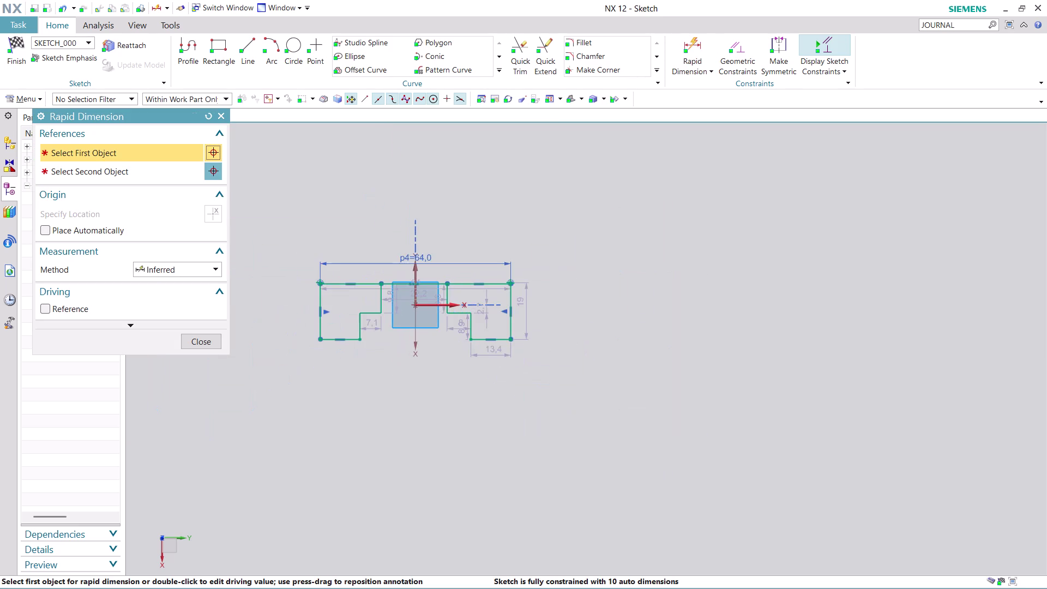
scroll(up, 3)
scroll(up, 3)
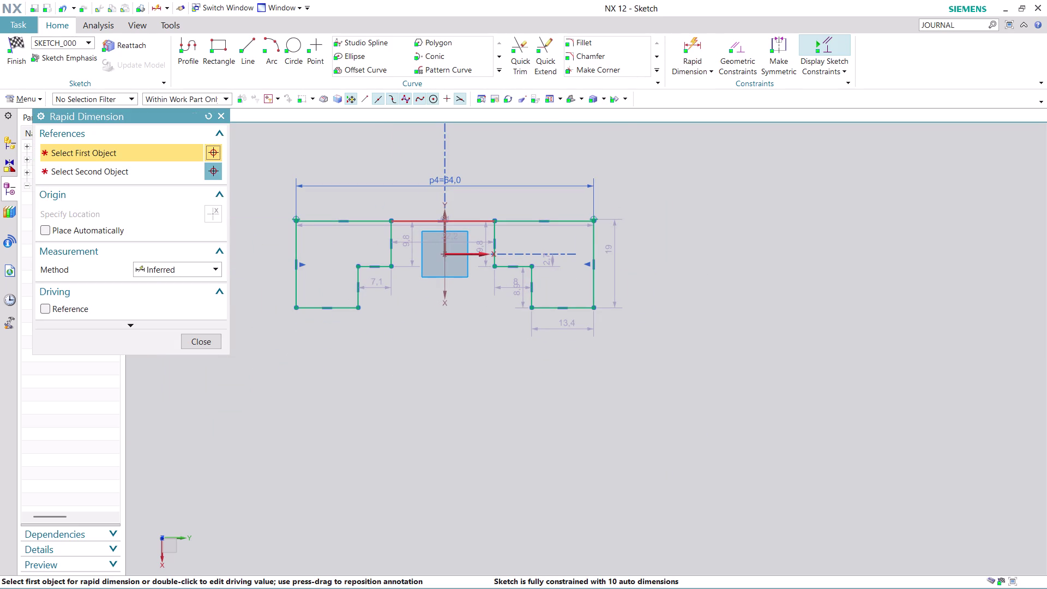
click(479, 221)
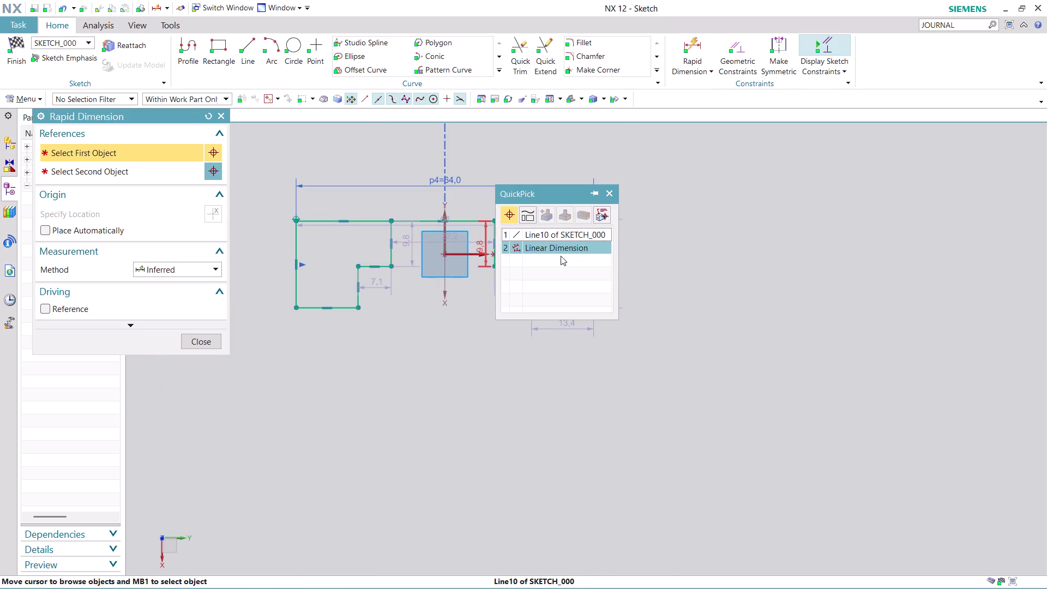
click(564, 232)
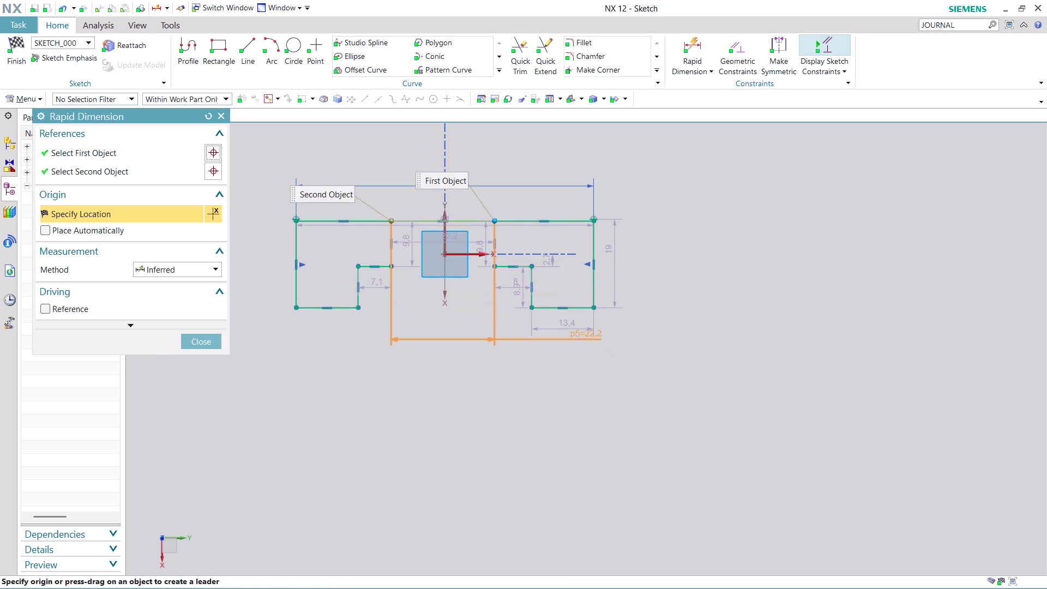
scroll(up, 3)
click(582, 299)
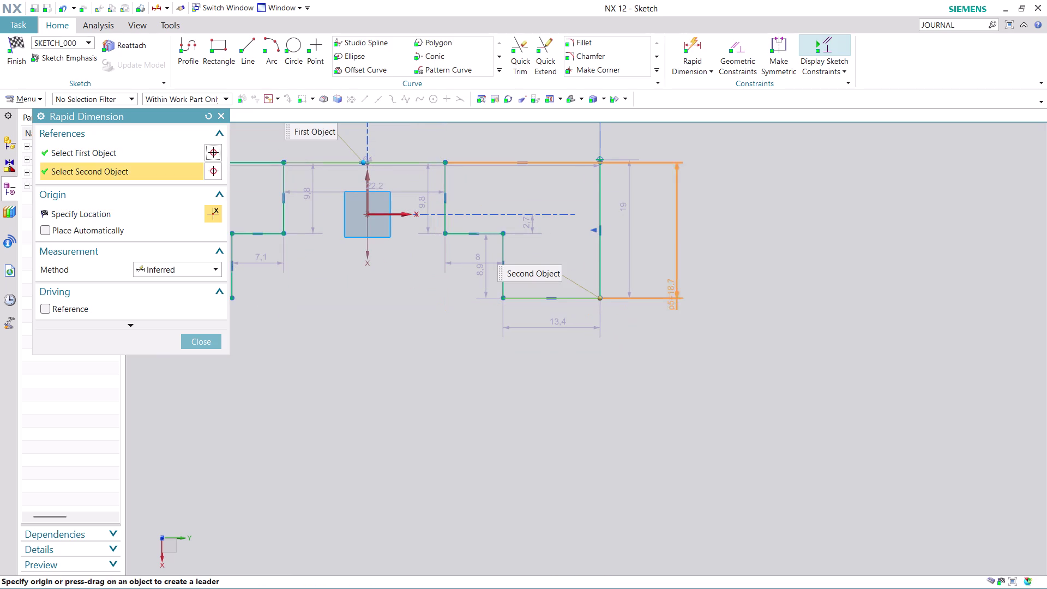
click(788, 297)
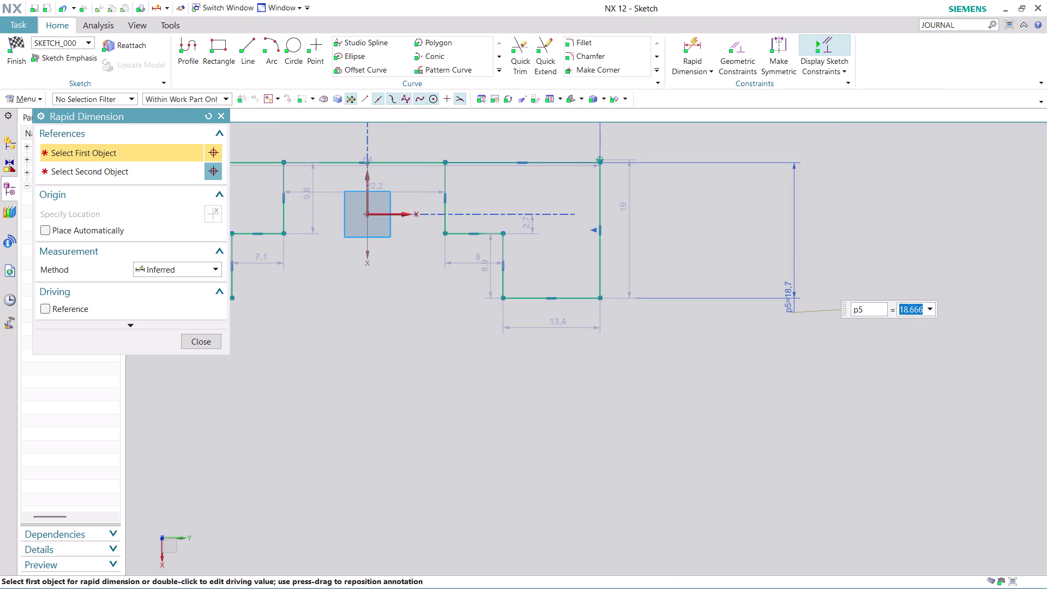
text(20)
key(Return)
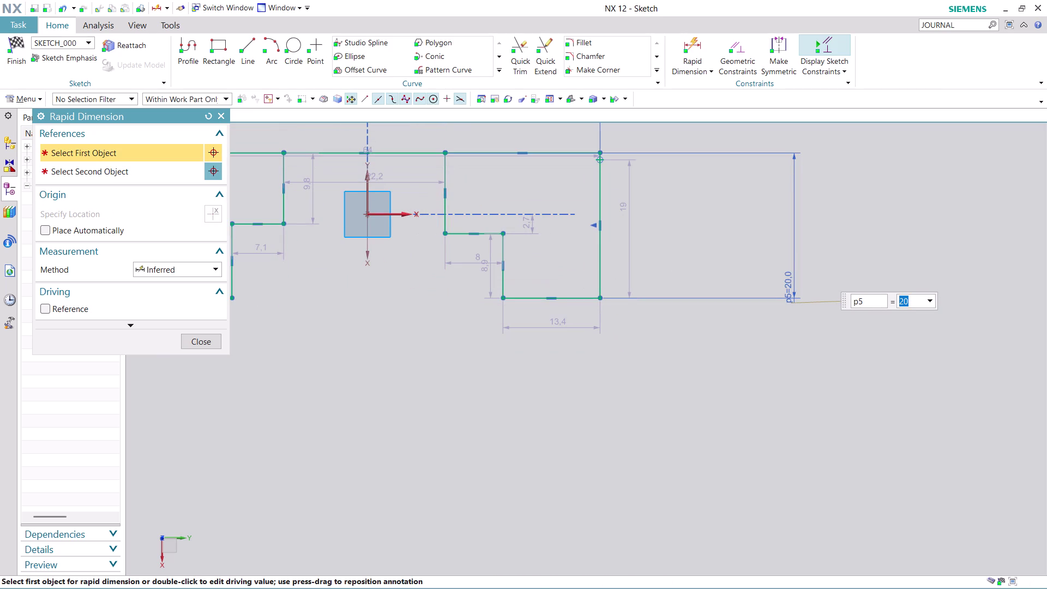
scroll(down, 3)
click(212, 342)
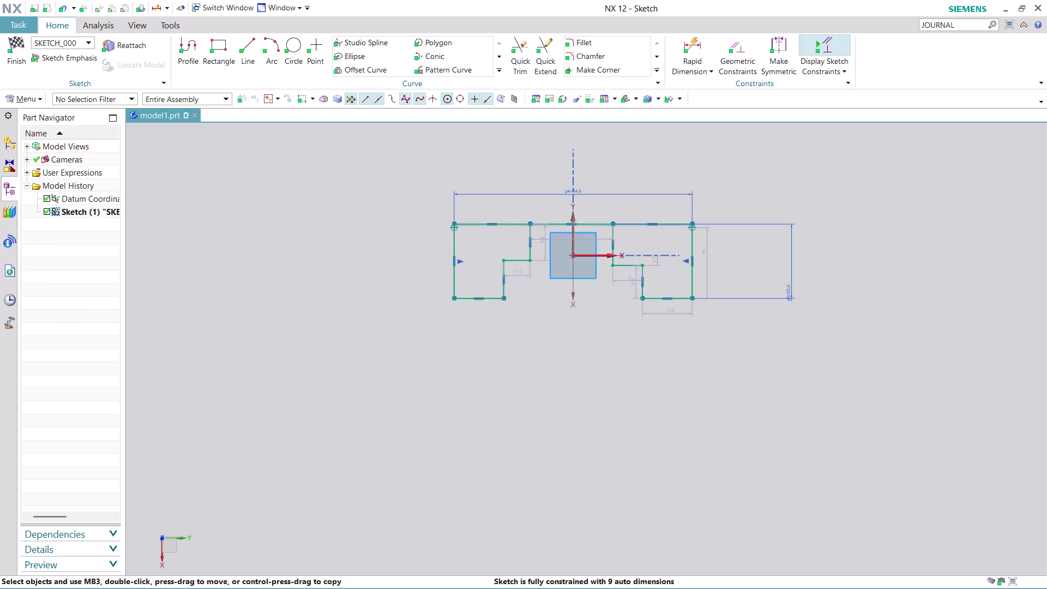
scroll(up, 3)
scroll(up, 3)
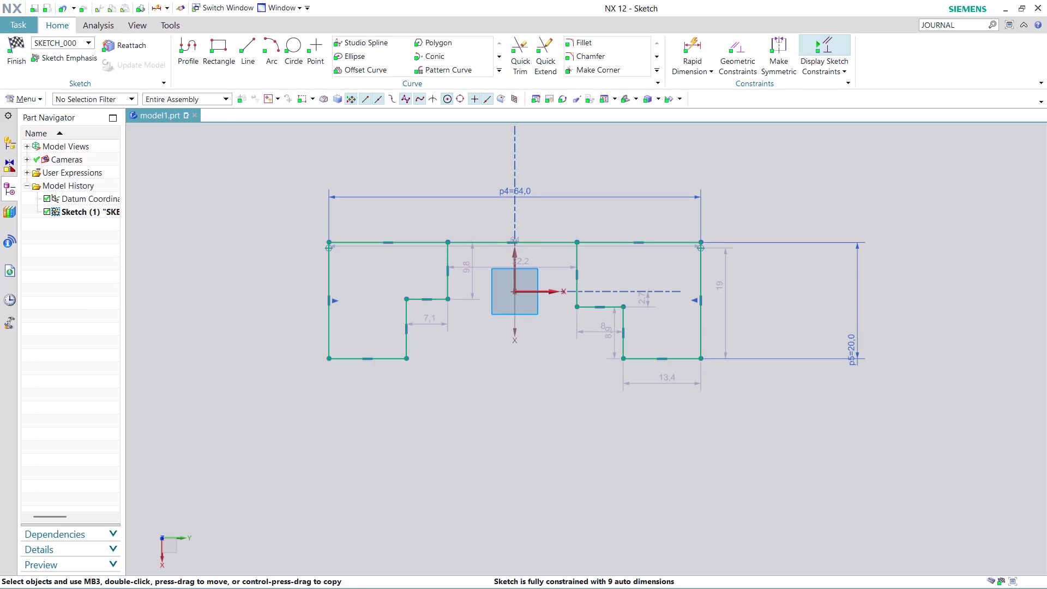
scroll(up, 3)
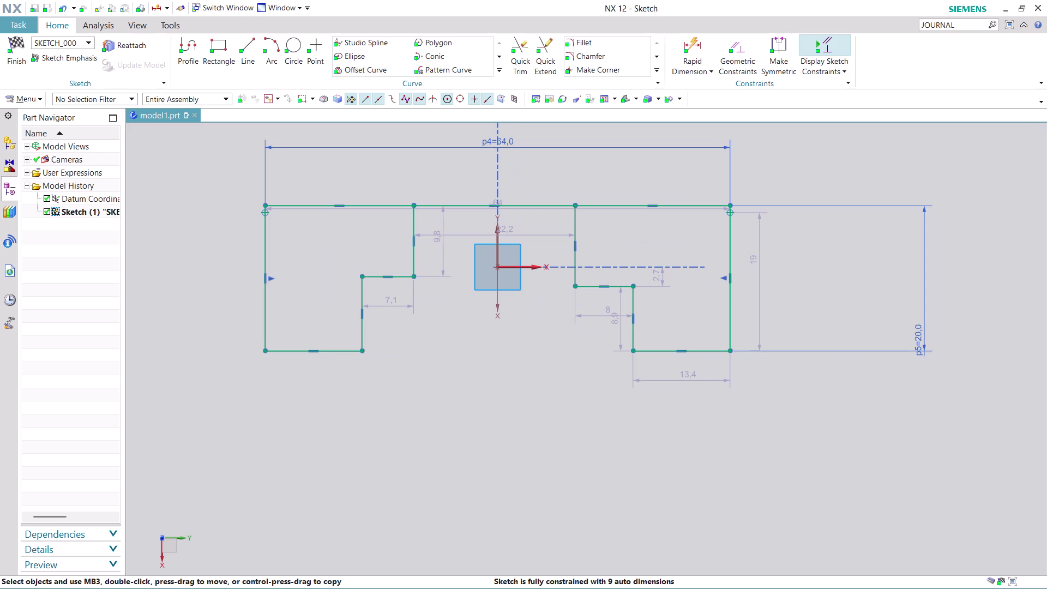
click(693, 41)
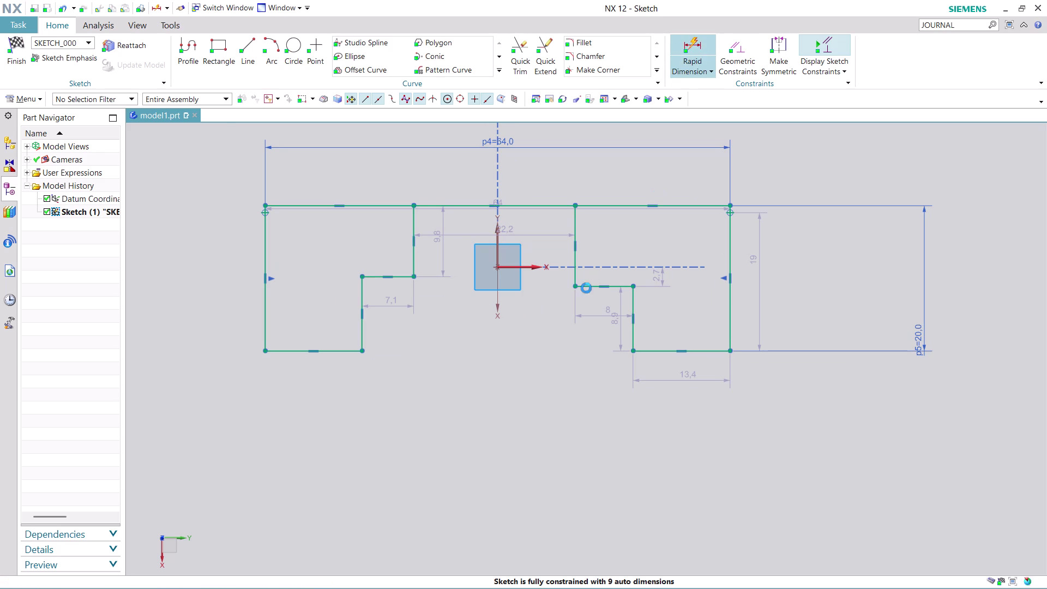
Set the centre gap width between the inner step corners to 16.
click(413, 232)
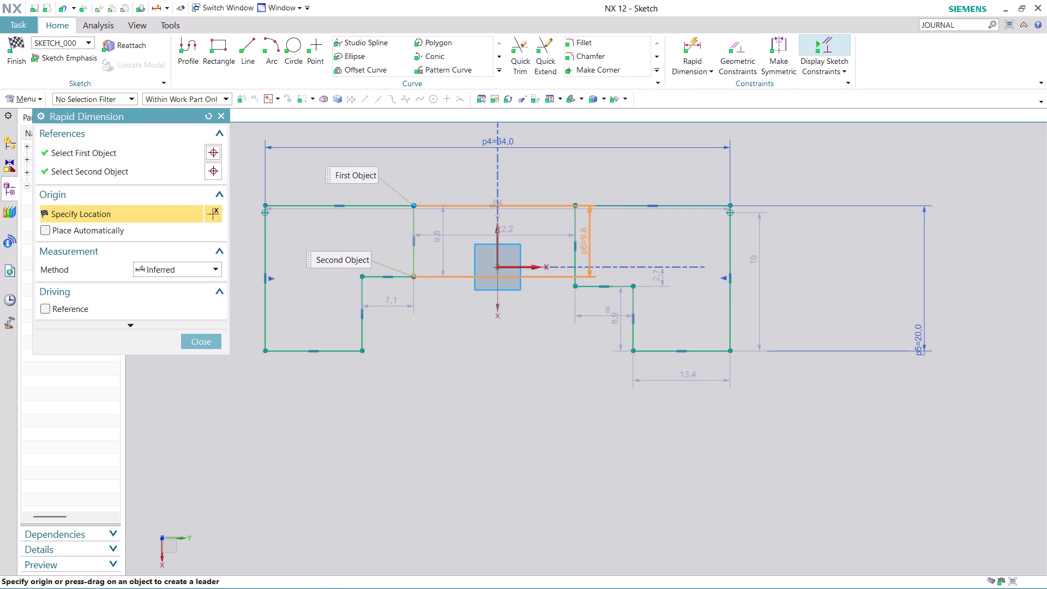
click(575, 229)
click(484, 456)
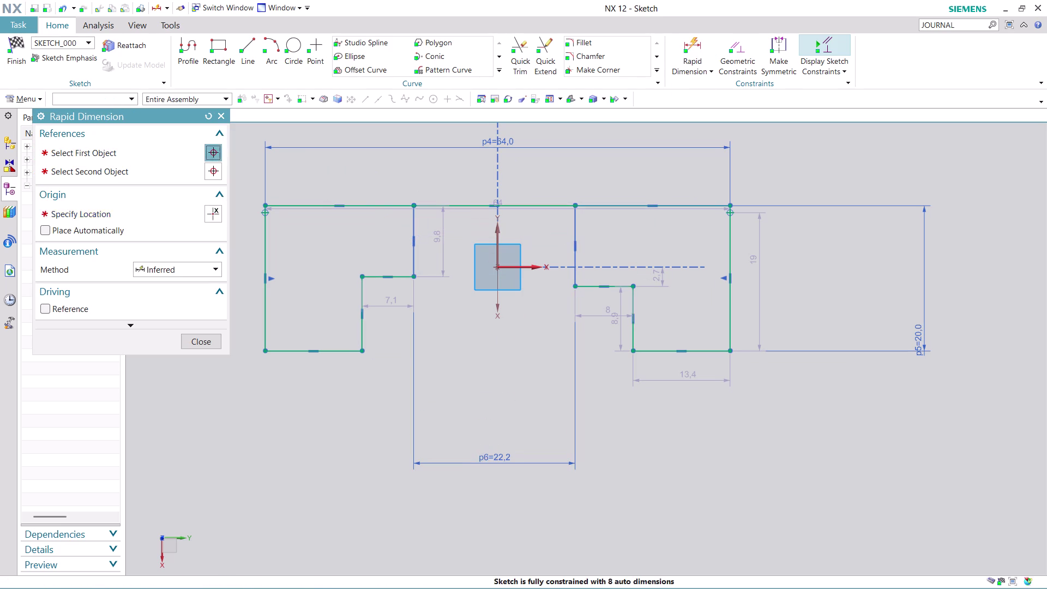
text(16)
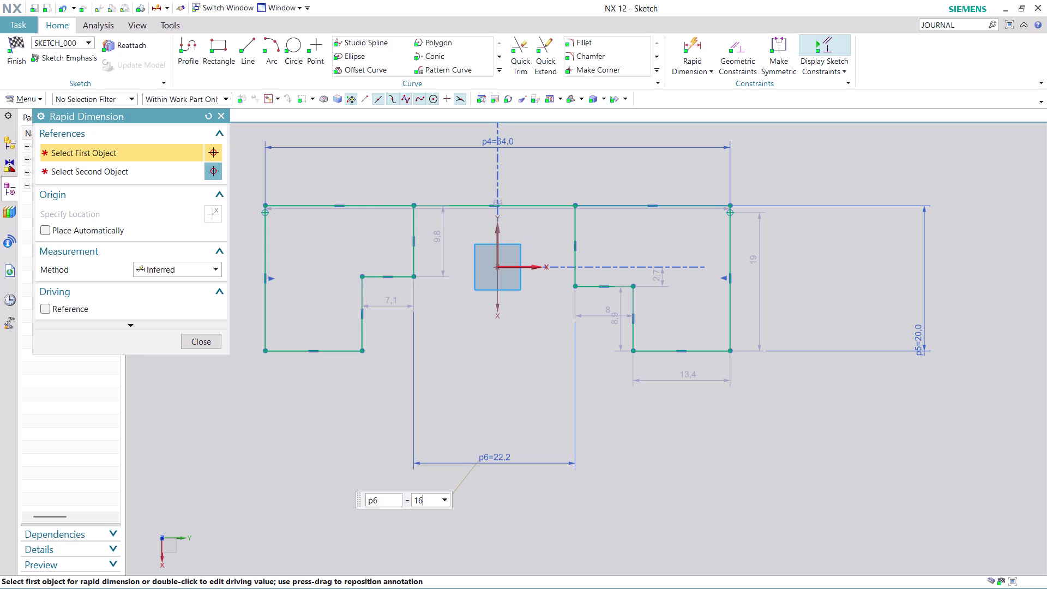
key(Return)
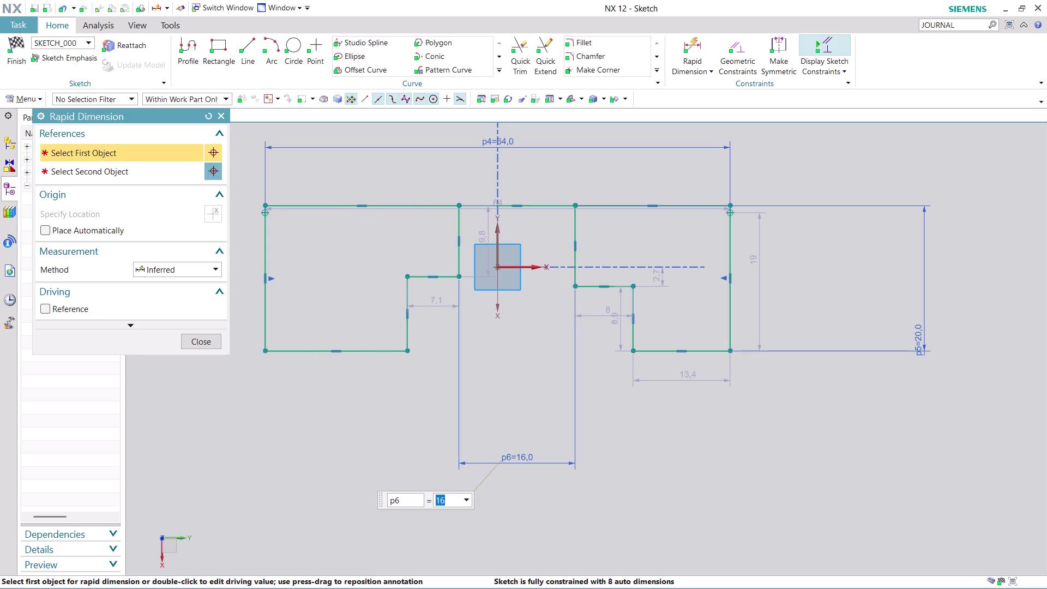
Add a 32 dimension spanning the two lower step edges below the sketch.
click(406, 325)
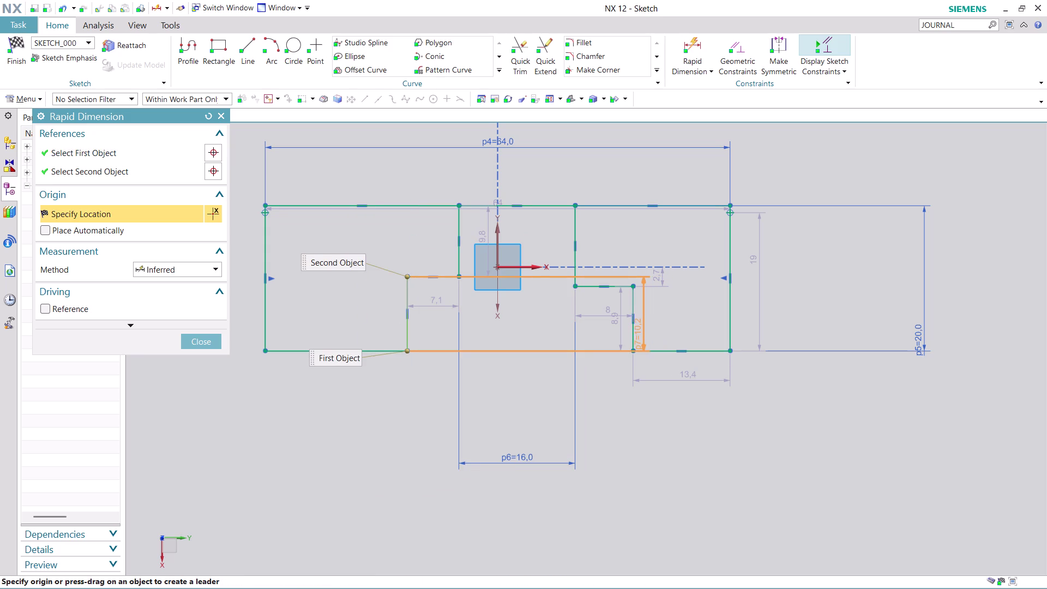
click(631, 338)
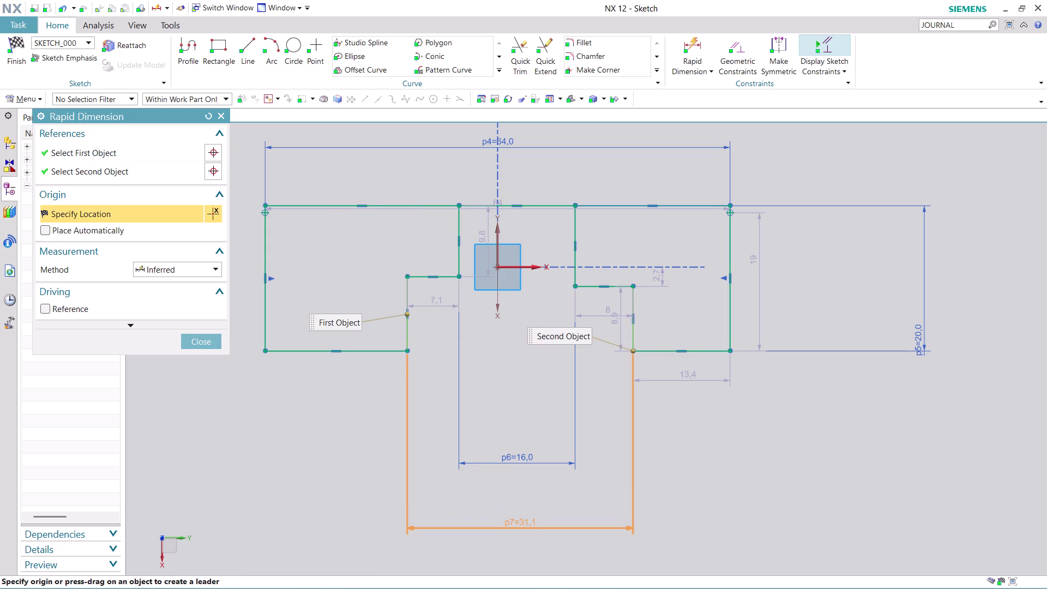
click(520, 521)
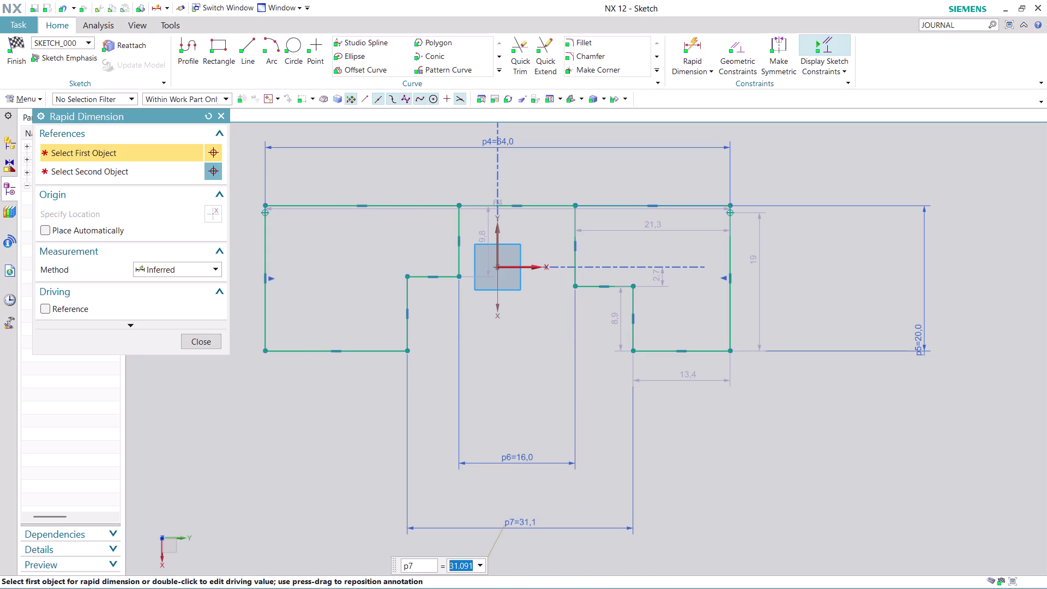
text(32)
key(Return)
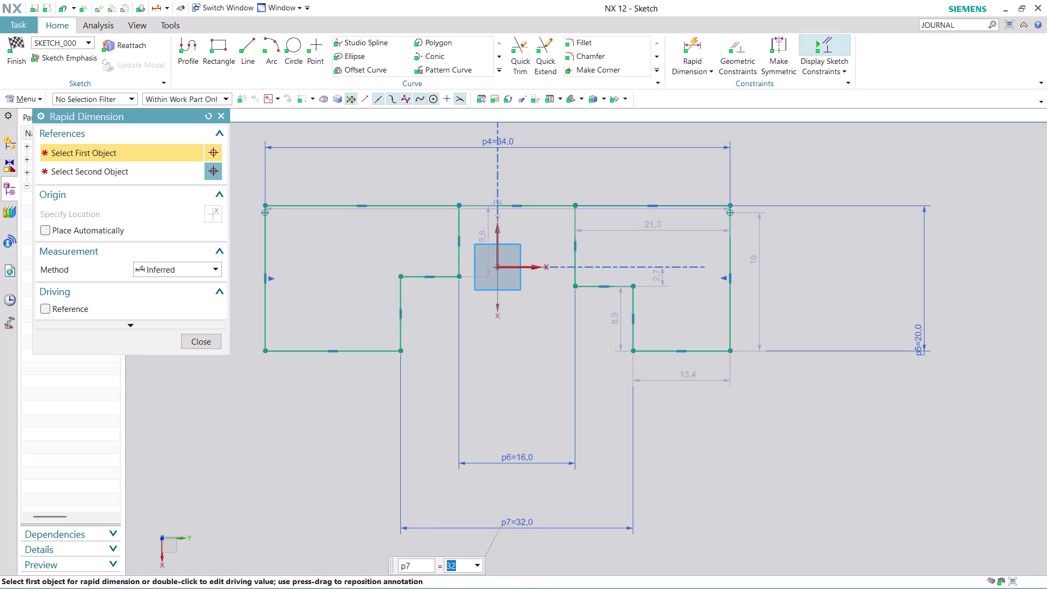
click(207, 340)
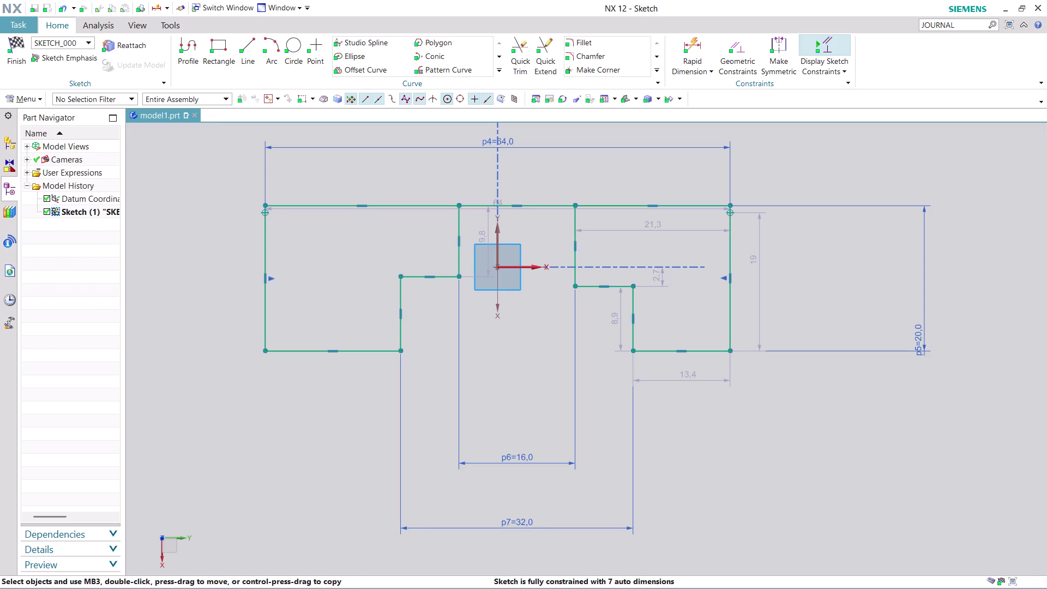
scroll(down, 3)
scroll(up, 3)
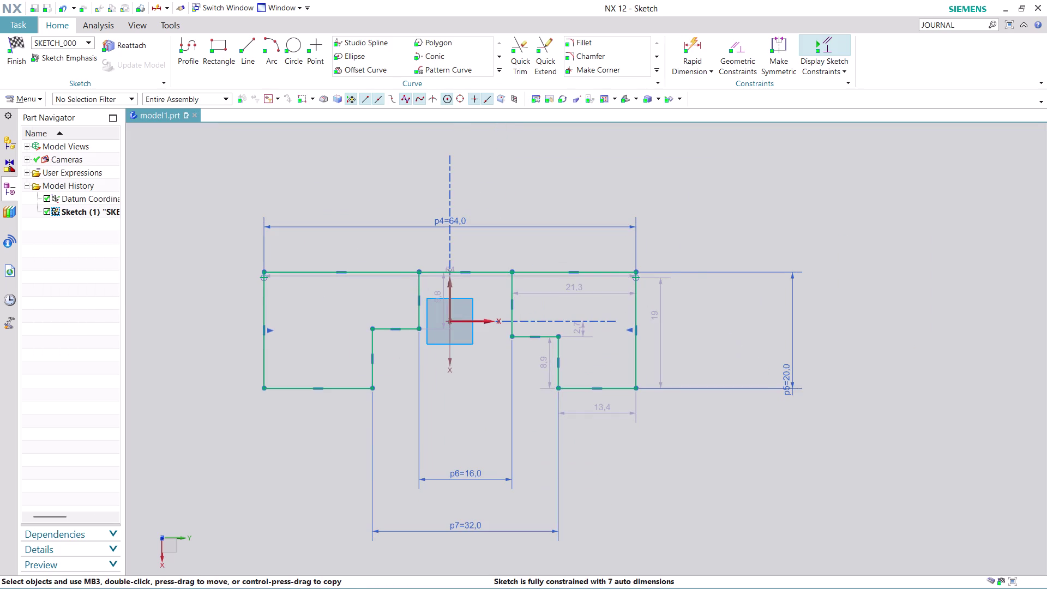
scroll(up, 3)
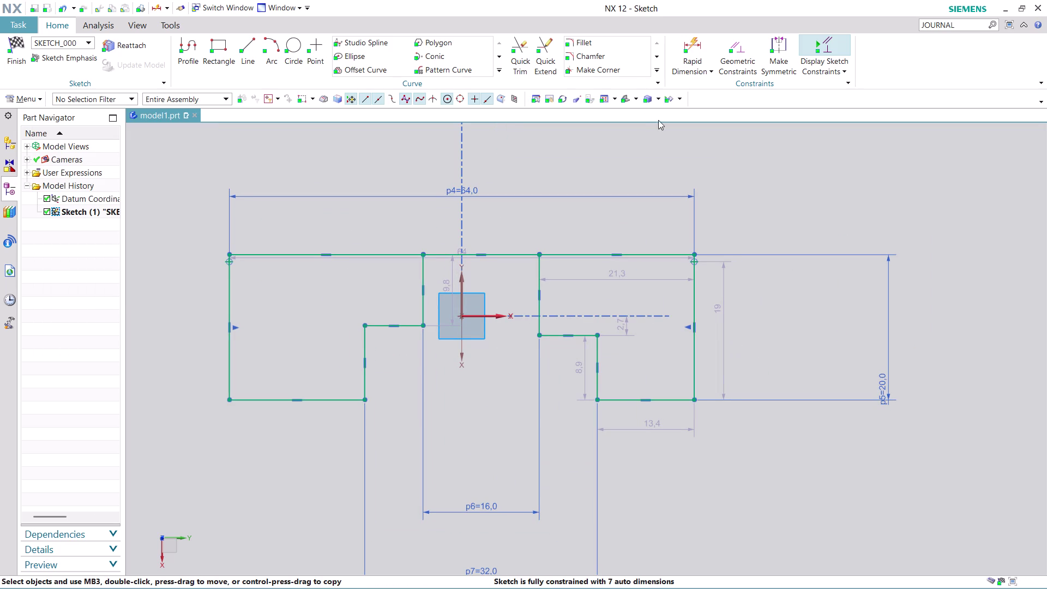
click(777, 43)
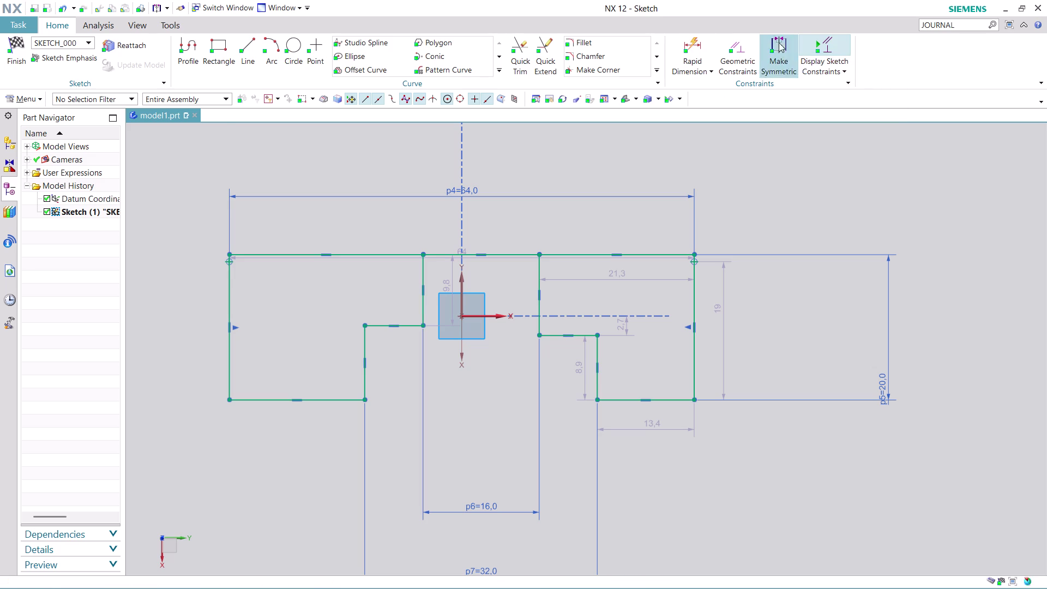
click(537, 278)
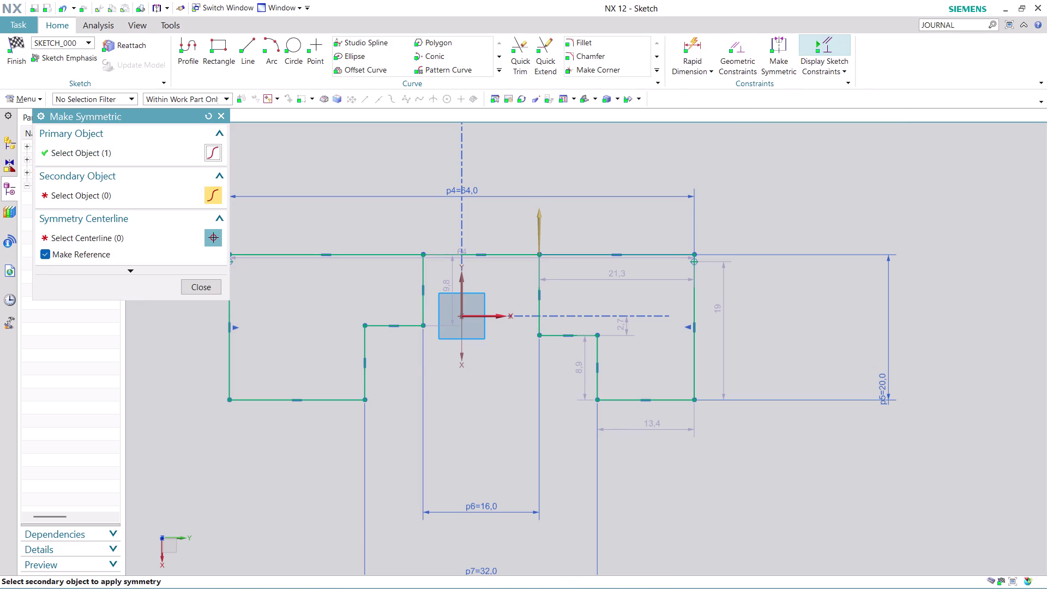
click(424, 291)
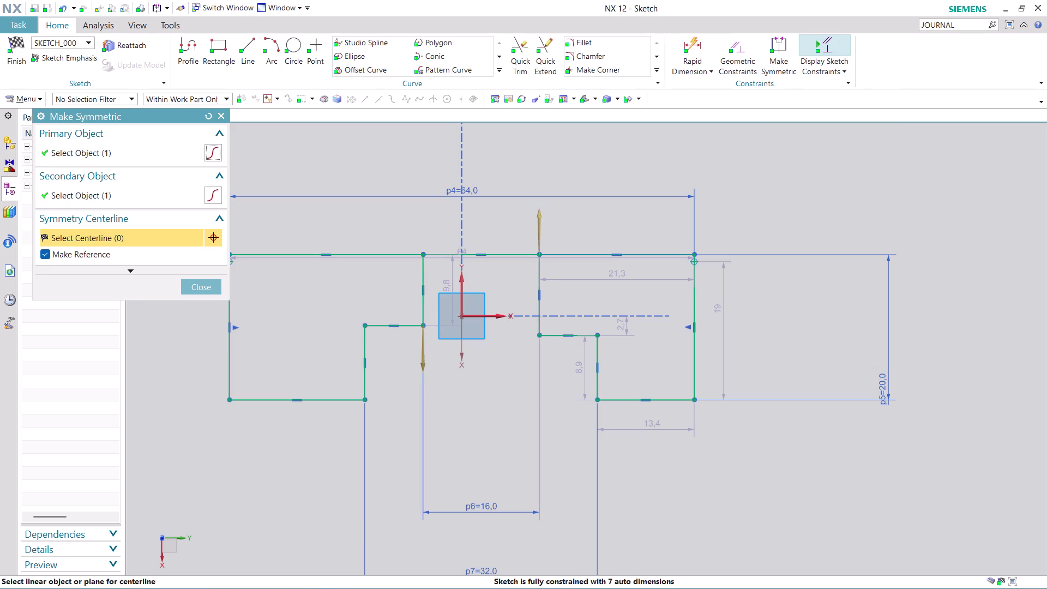
click(460, 304)
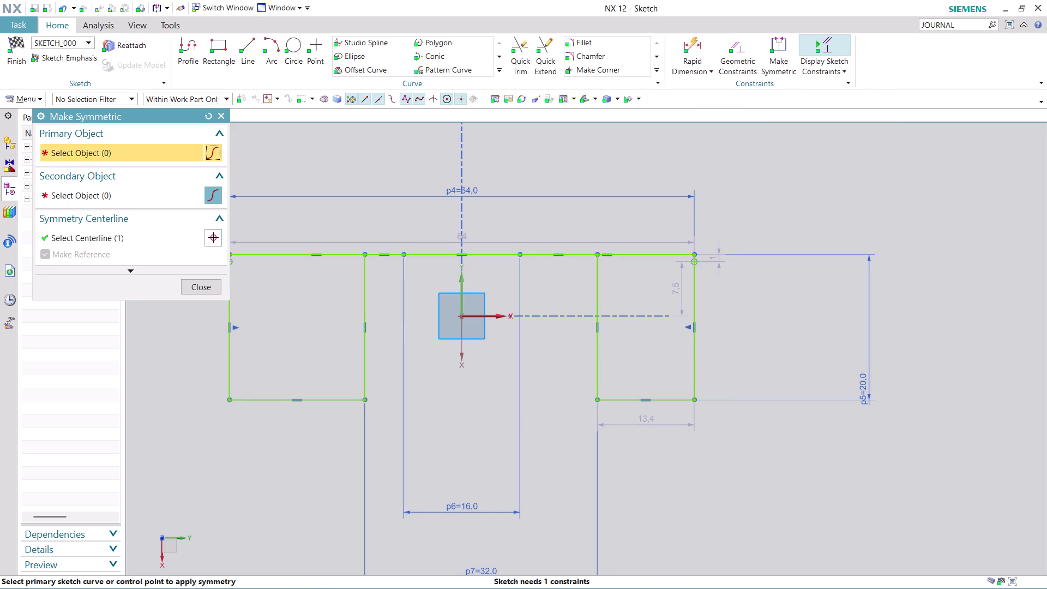
key(ctrl+z)
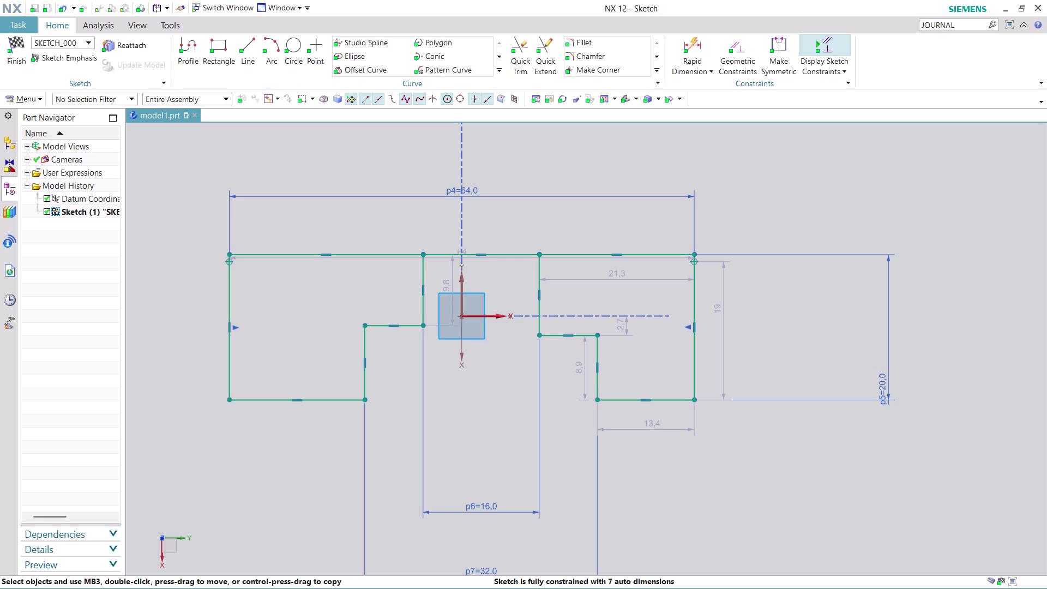
click(693, 46)
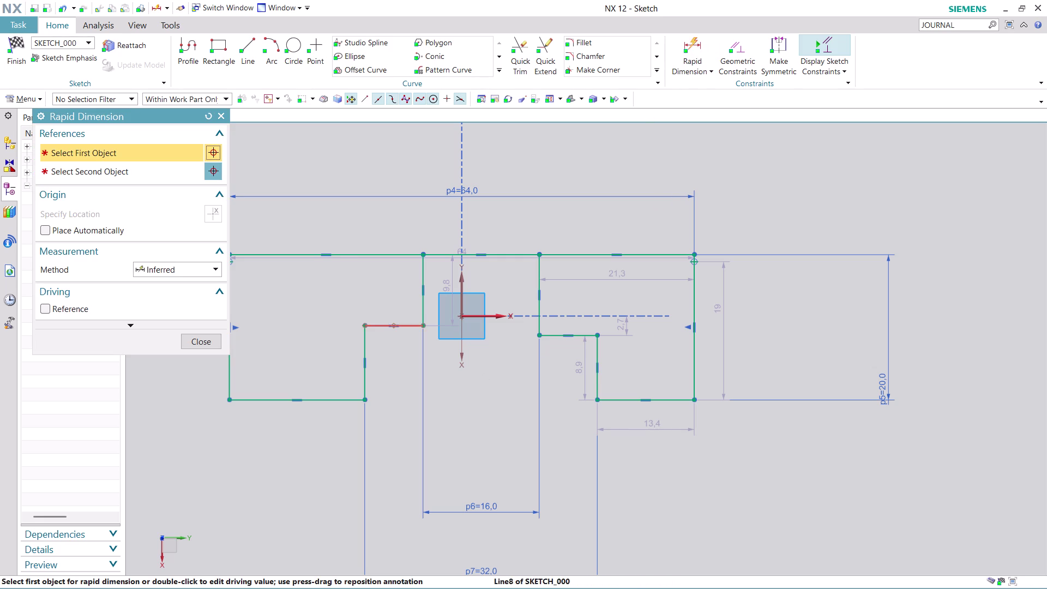
Dimension the left step ledge height above the bottom edge as 7.
click(411, 325)
click(266, 403)
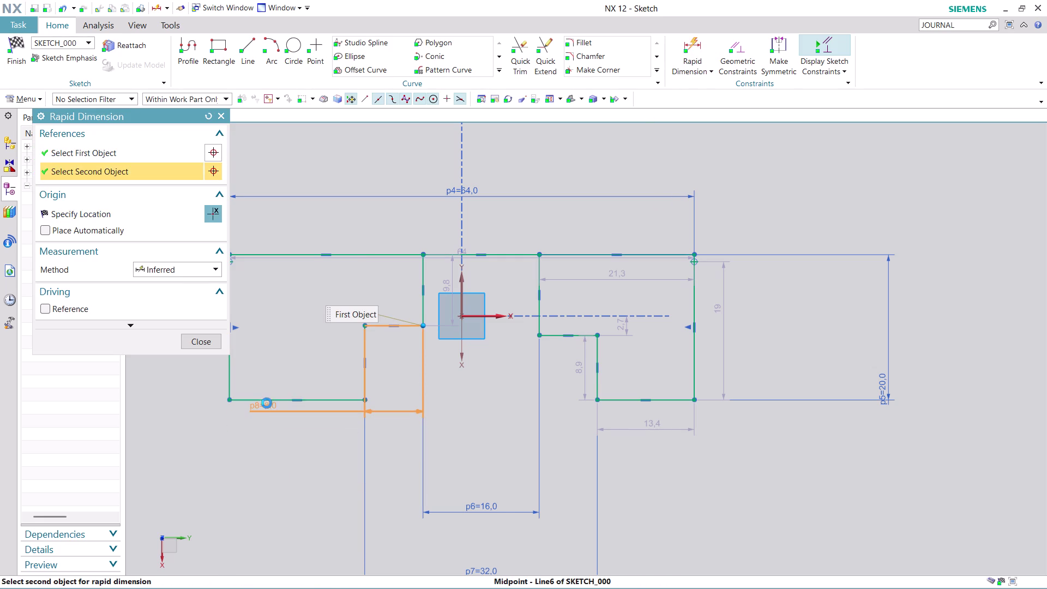
click(172, 462)
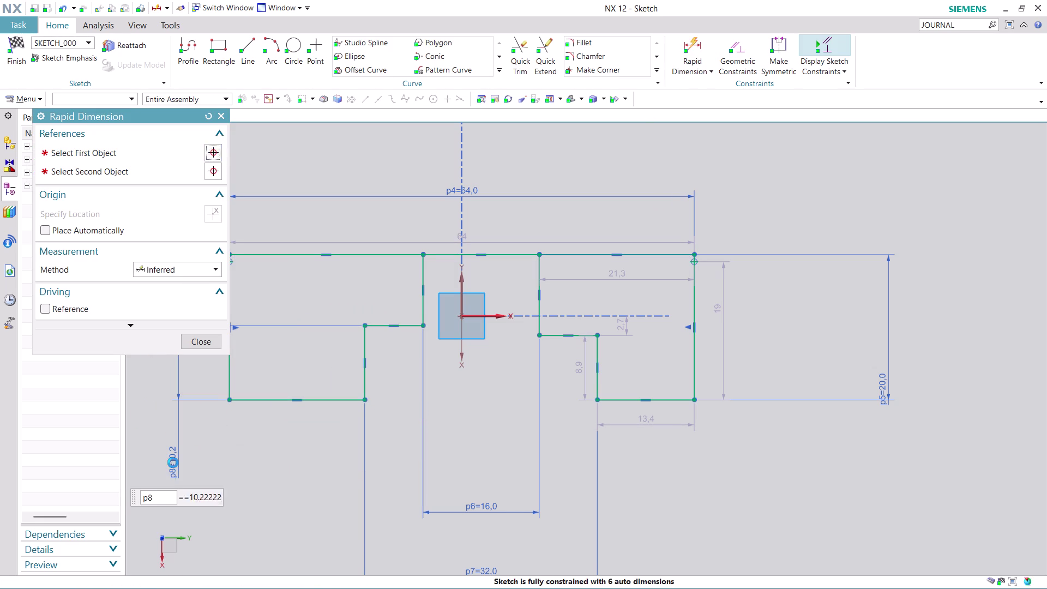
text(1)
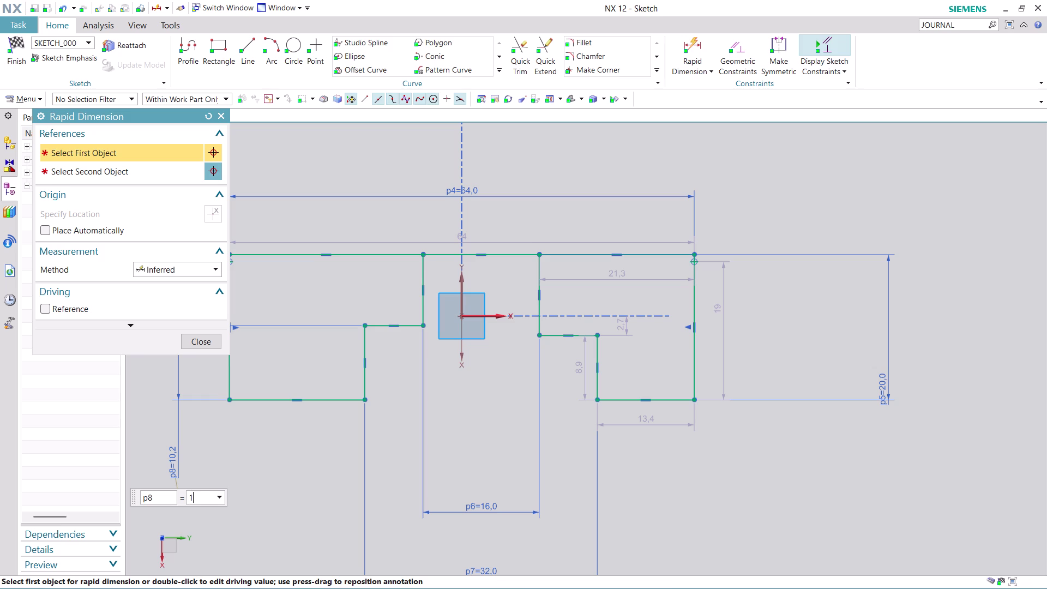
text(7)
key(Return)
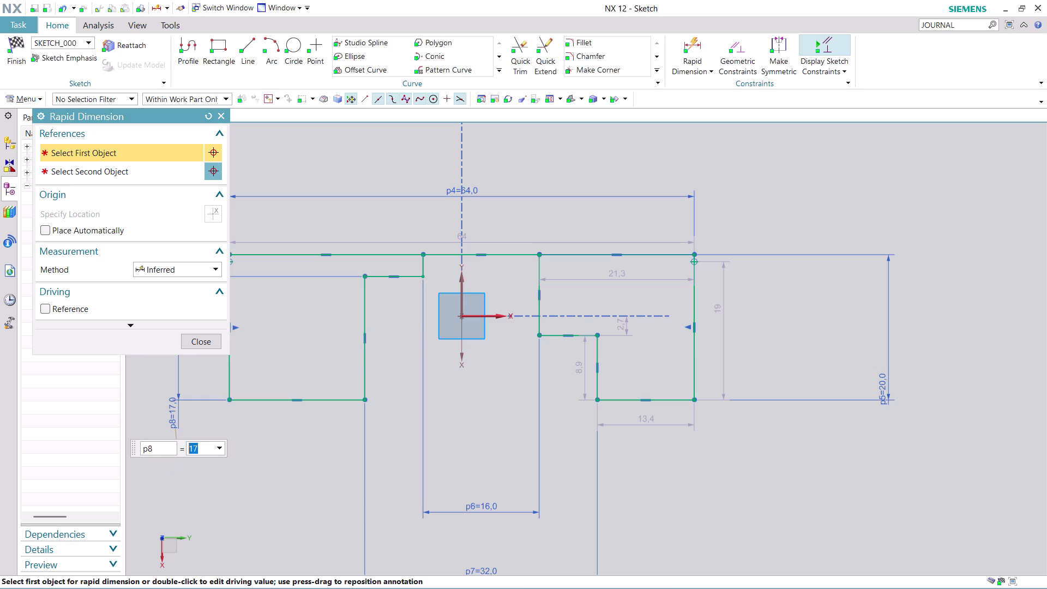
key(7)
key(Return)
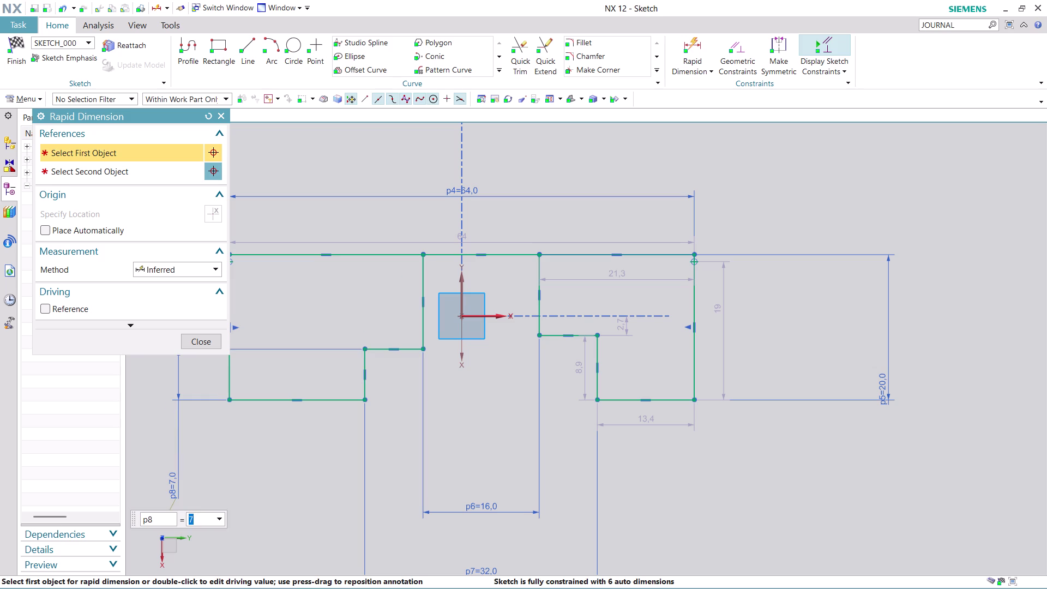
click(205, 342)
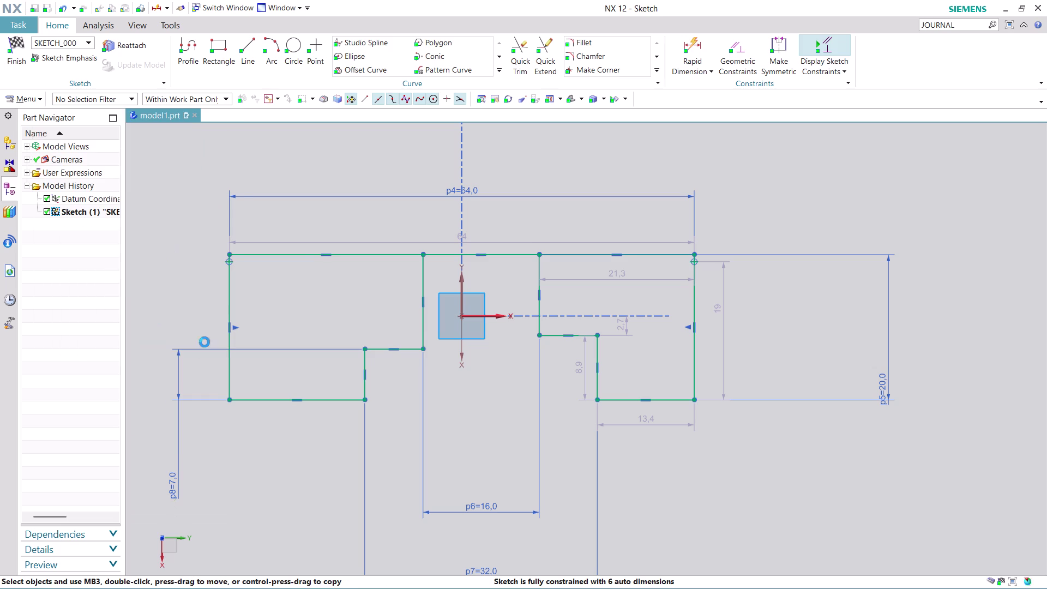
click(739, 50)
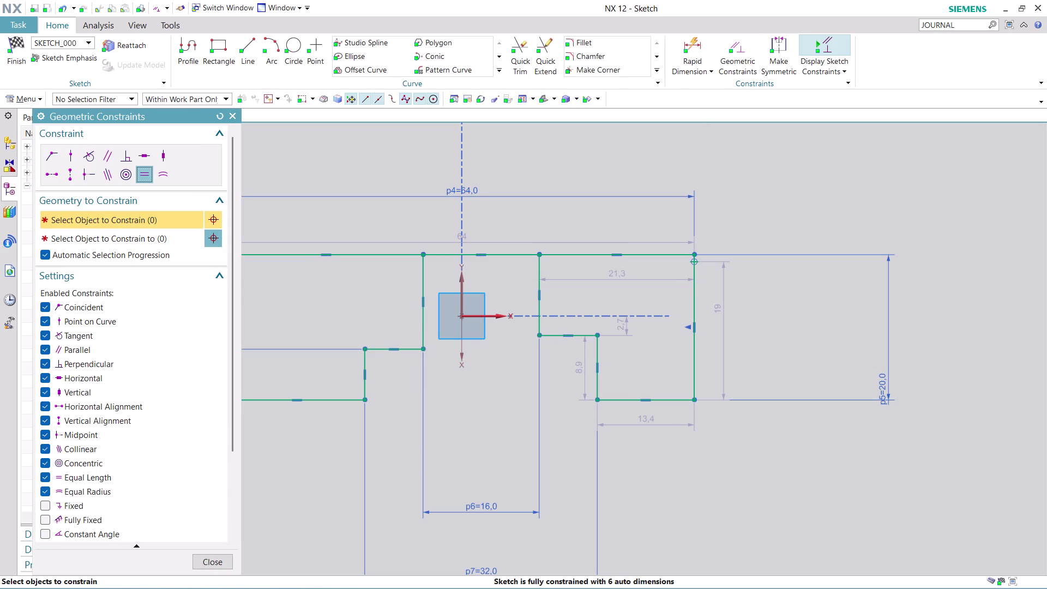
Constrain the inner vertical edges left and right of centre to equal length.
click(421, 276)
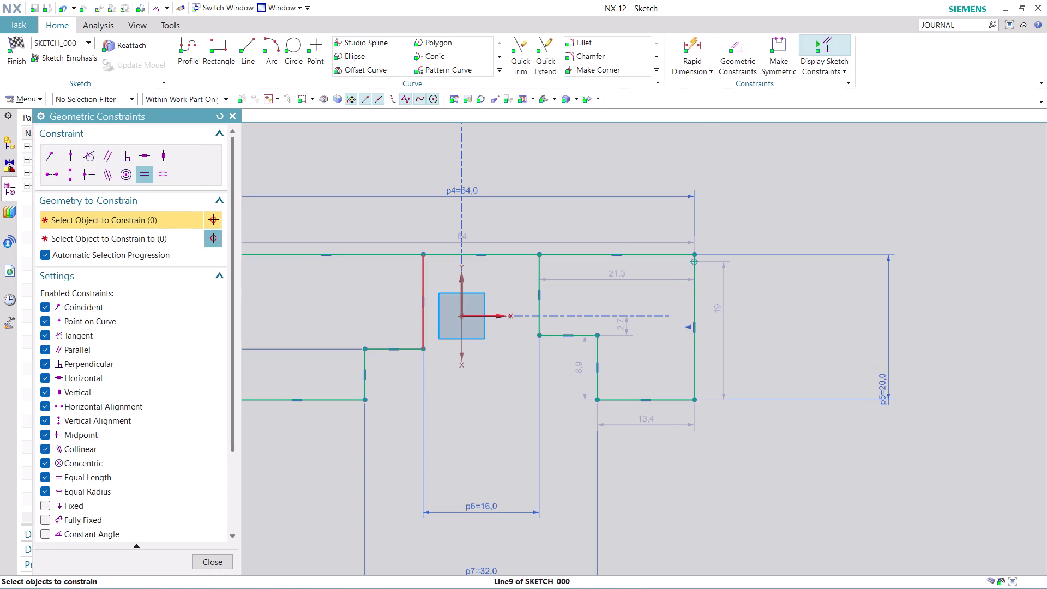
click(542, 274)
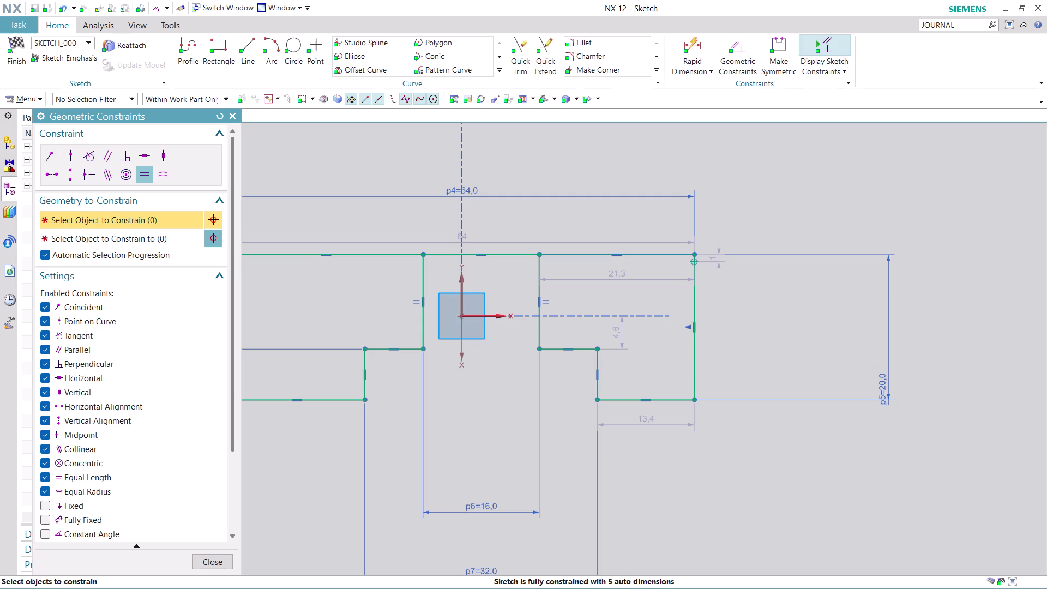
scroll(down, 3)
scroll(up, 3)
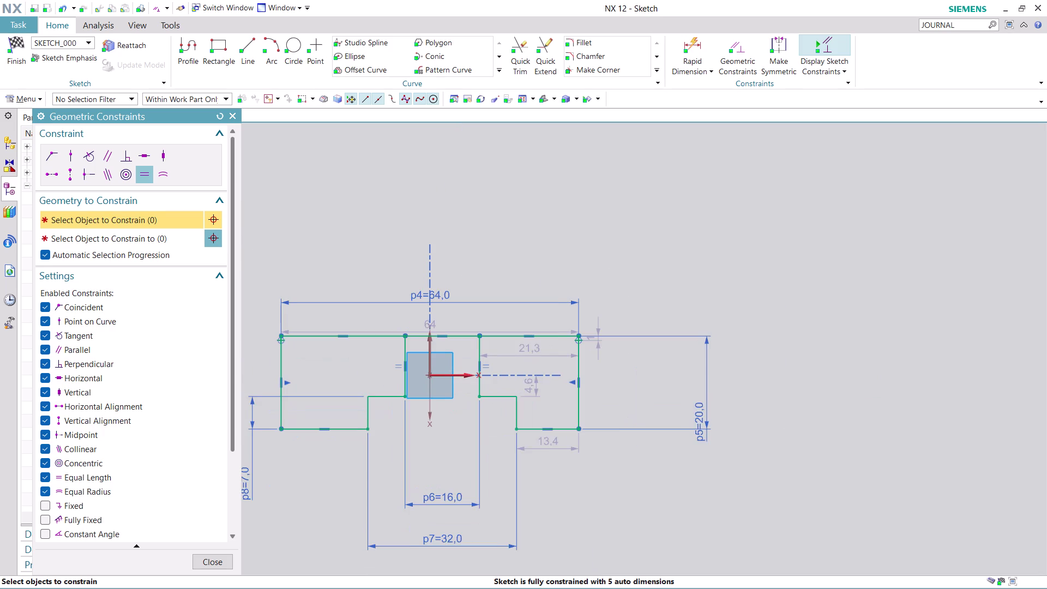
middle_drag(437, 455, 490, 427)
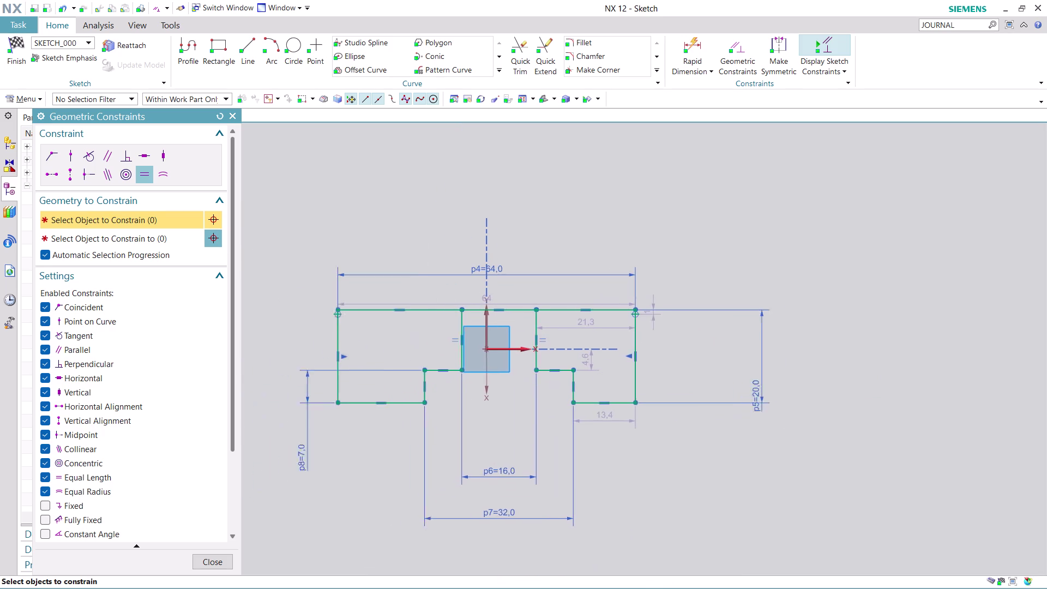
middle_drag(489, 427, 534, 410)
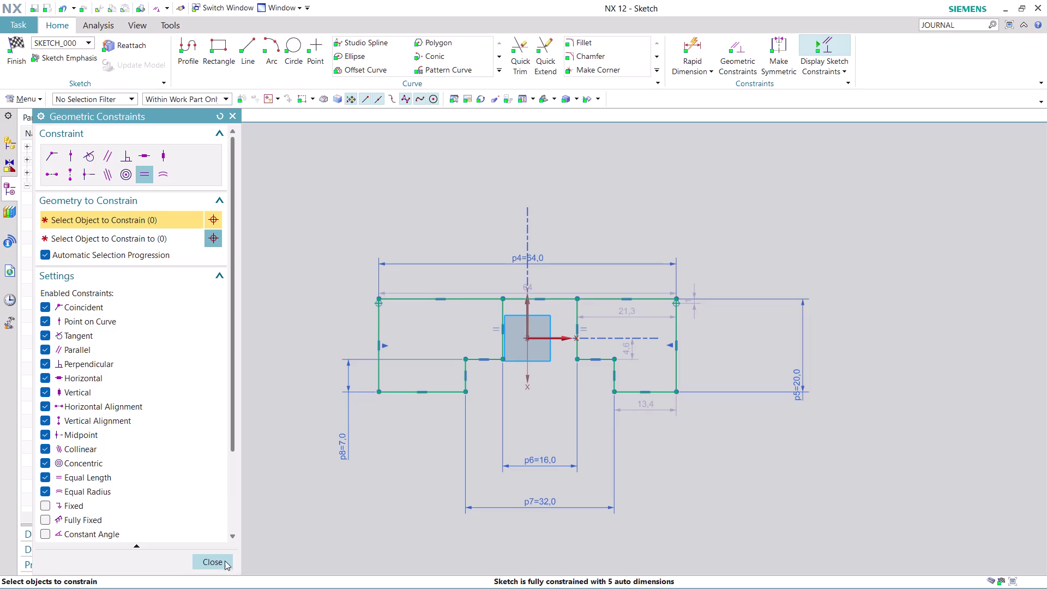
click(220, 557)
Select the top middle edge and the sketch origin.
scroll(up, 3)
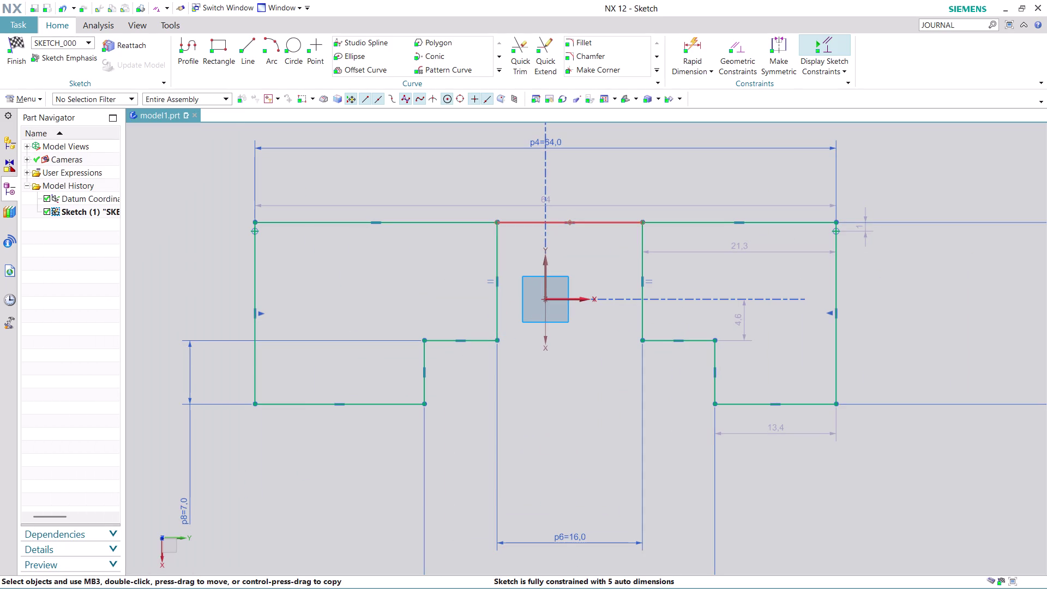
click(597, 221)
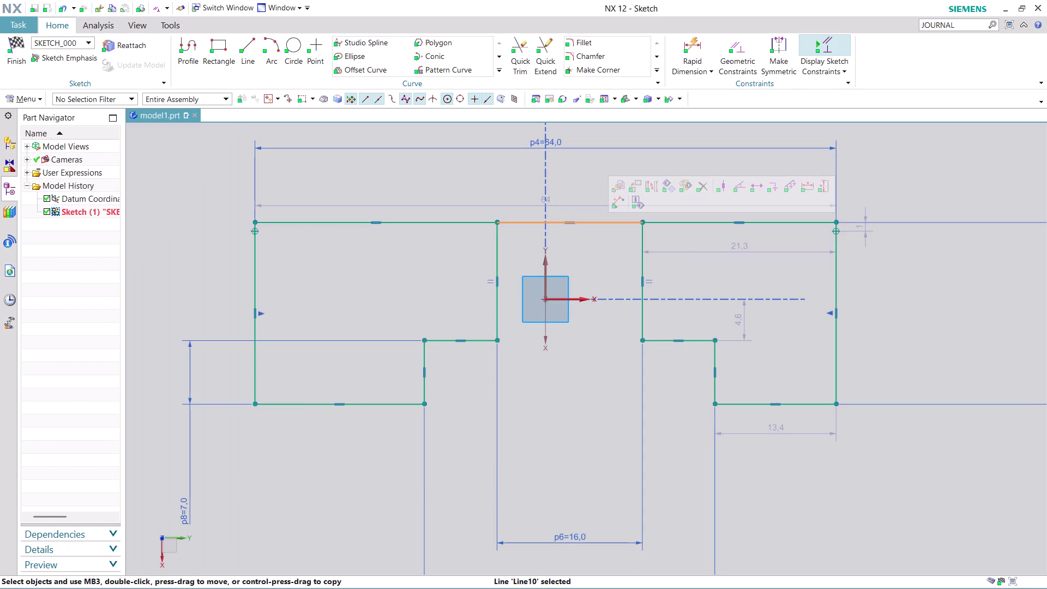
click(545, 298)
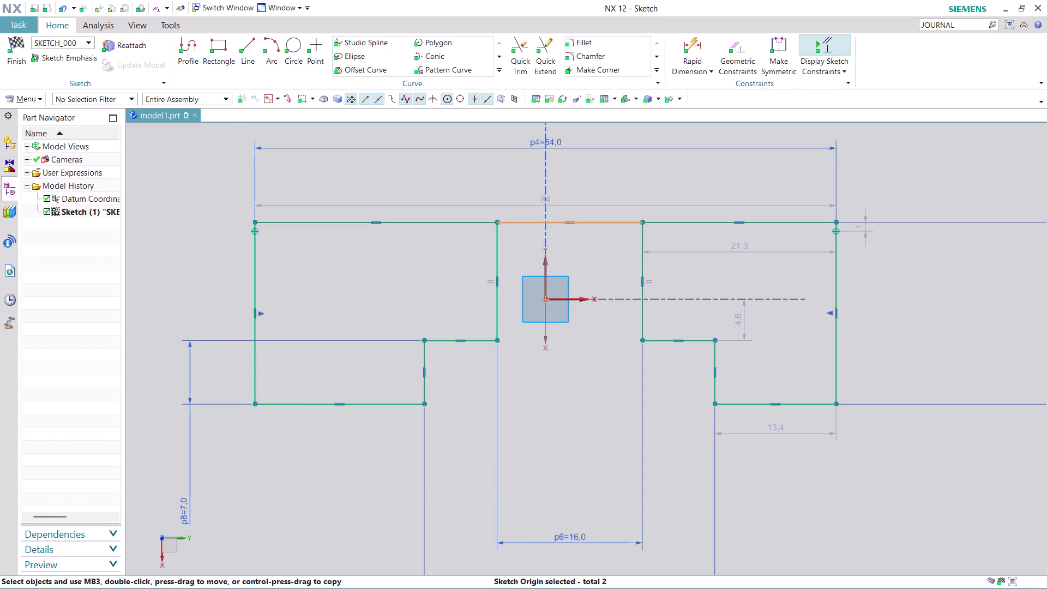
click(606, 282)
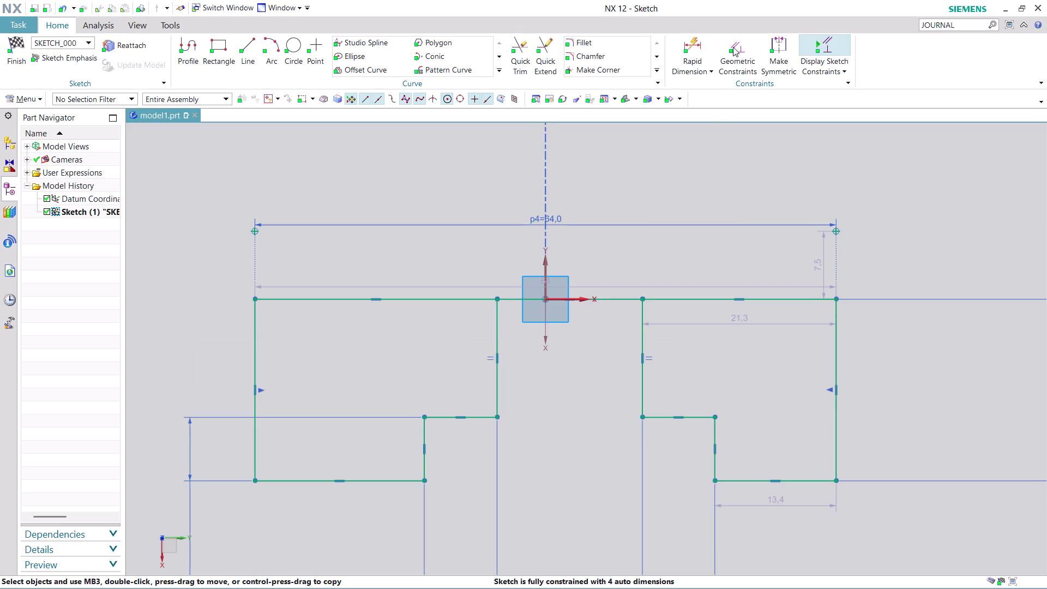
Apply symmetry to the right and left outer edges about the vertical axis.
click(789, 38)
click(839, 372)
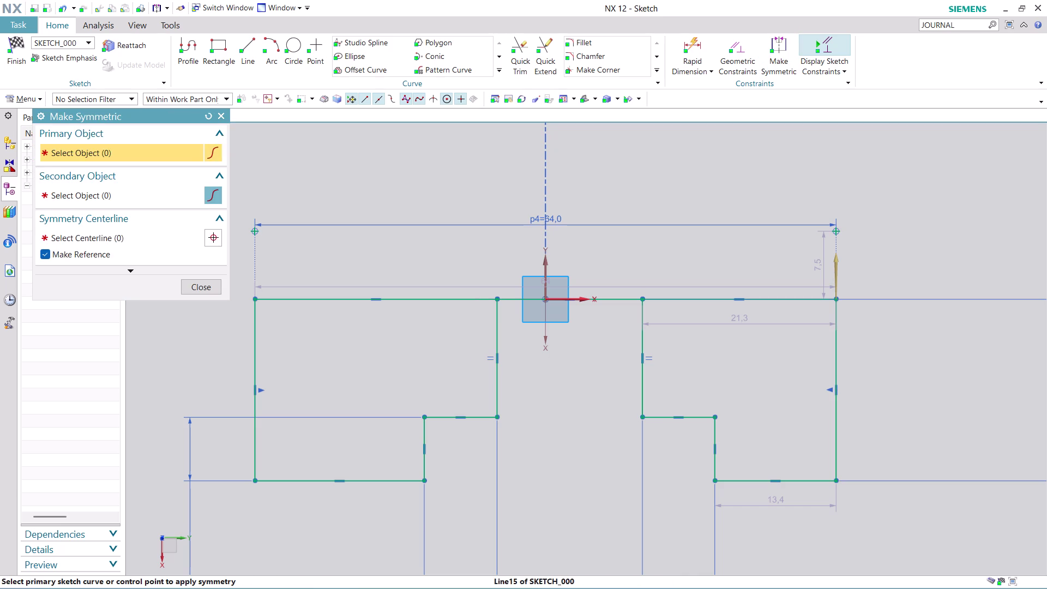
click(252, 359)
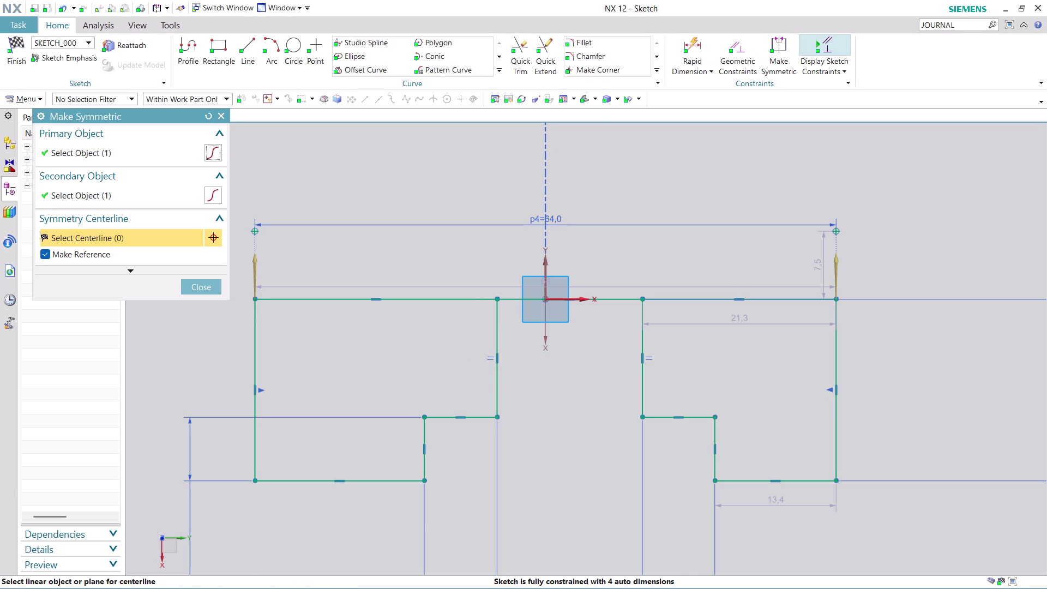
click(545, 266)
click(196, 292)
key(ctrl+z)
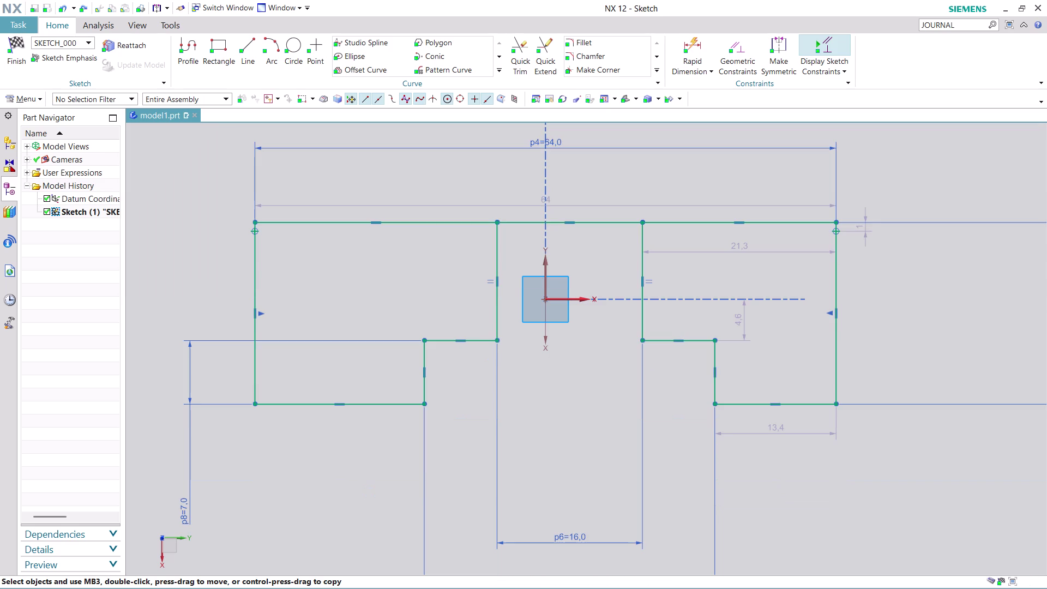
click(780, 51)
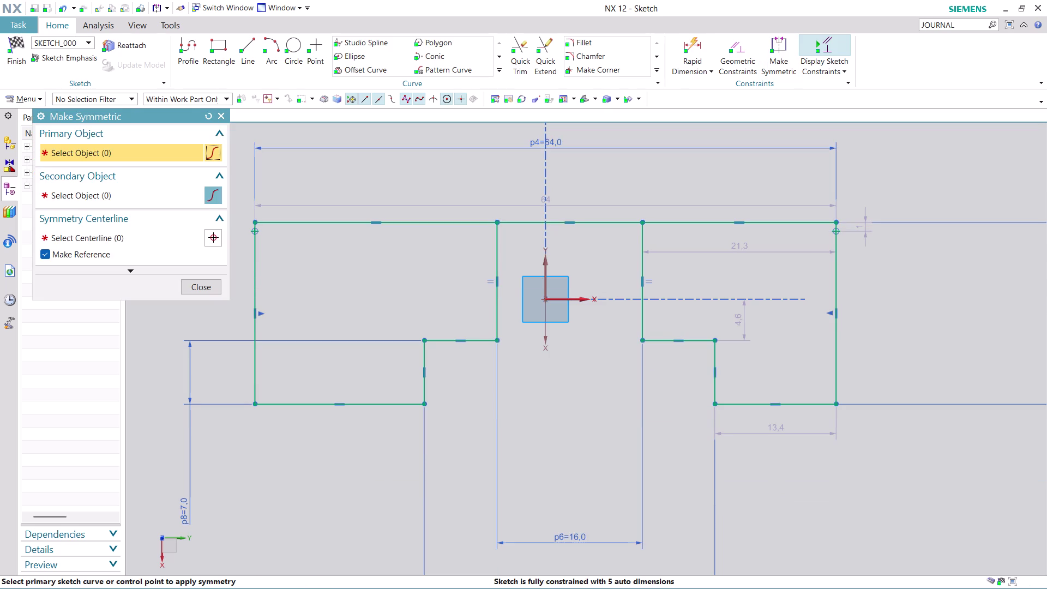
Reselect both outer vertical edges for symmetry, then close without choosing a centreline.
click(836, 277)
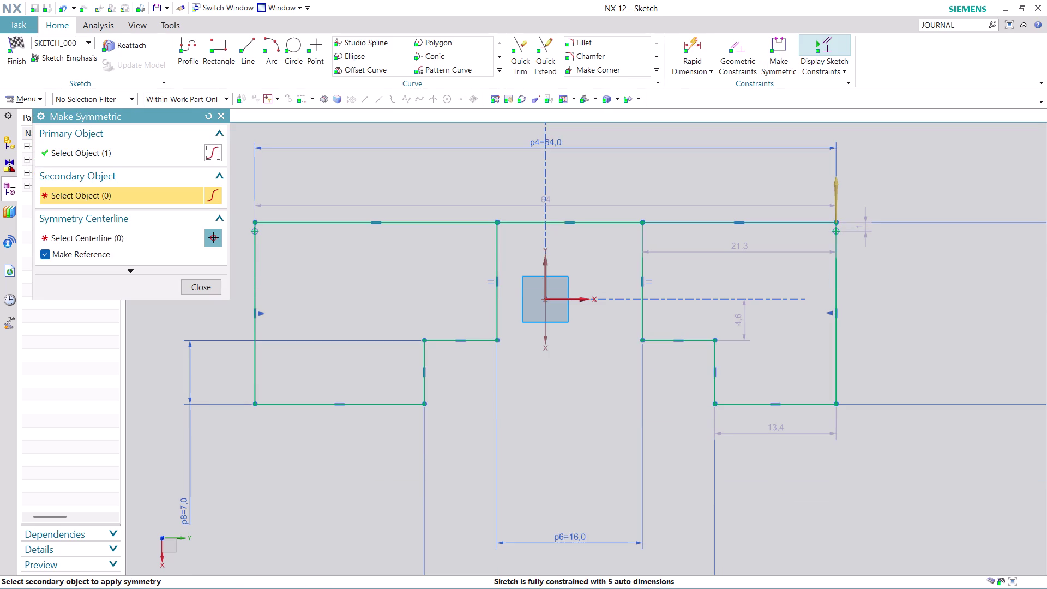
click(259, 250)
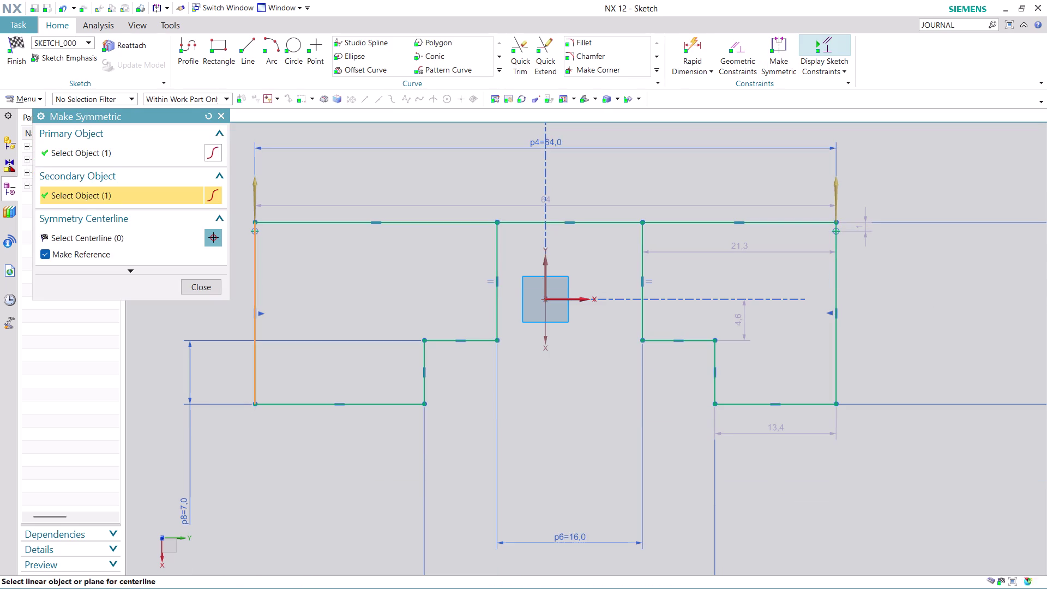
scroll(up, 3)
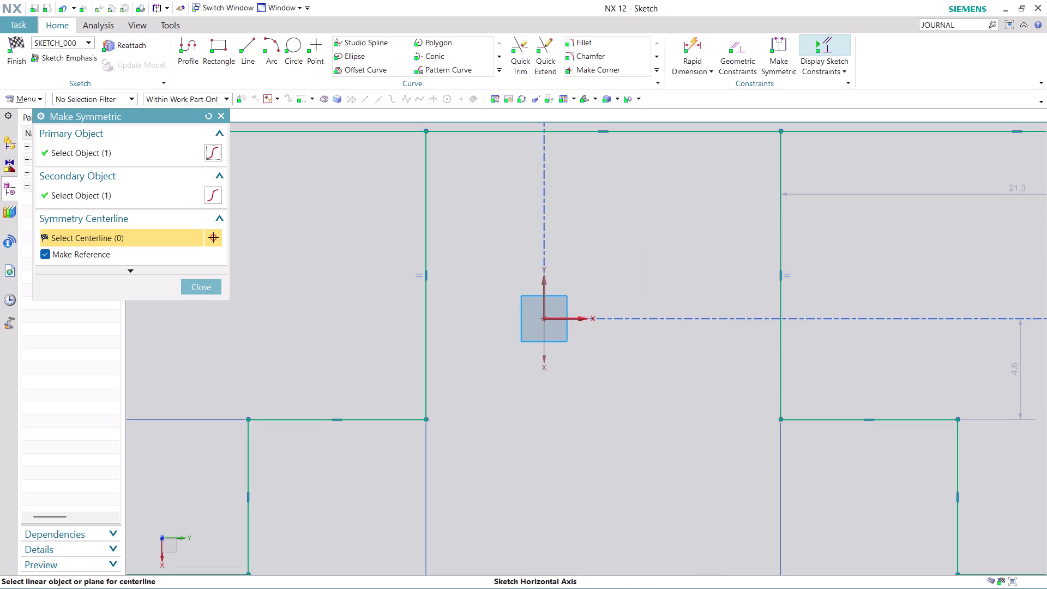
click(543, 283)
click(546, 240)
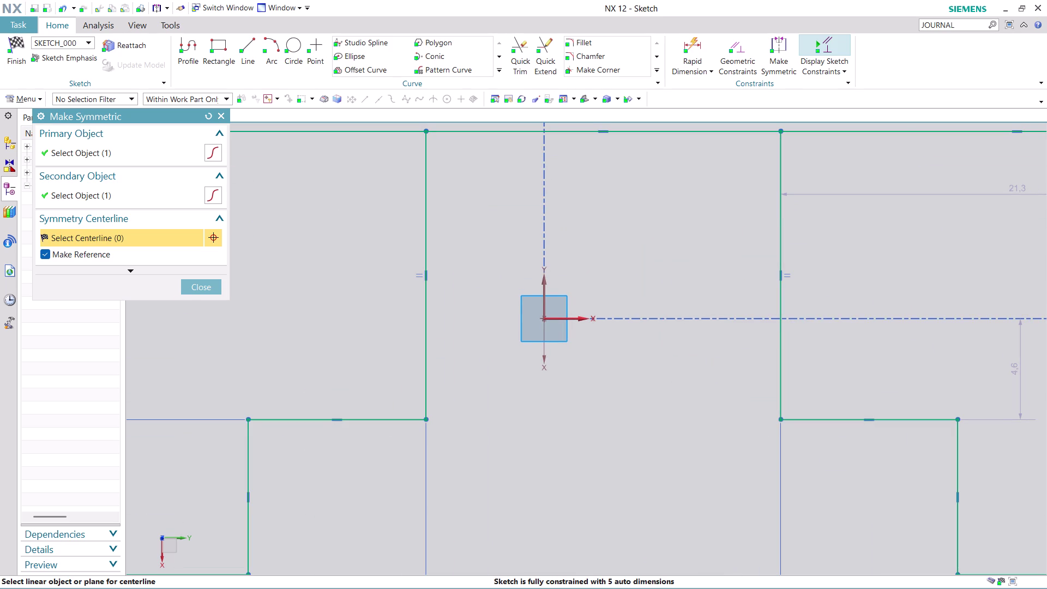
triple_click(545, 285)
click(217, 285)
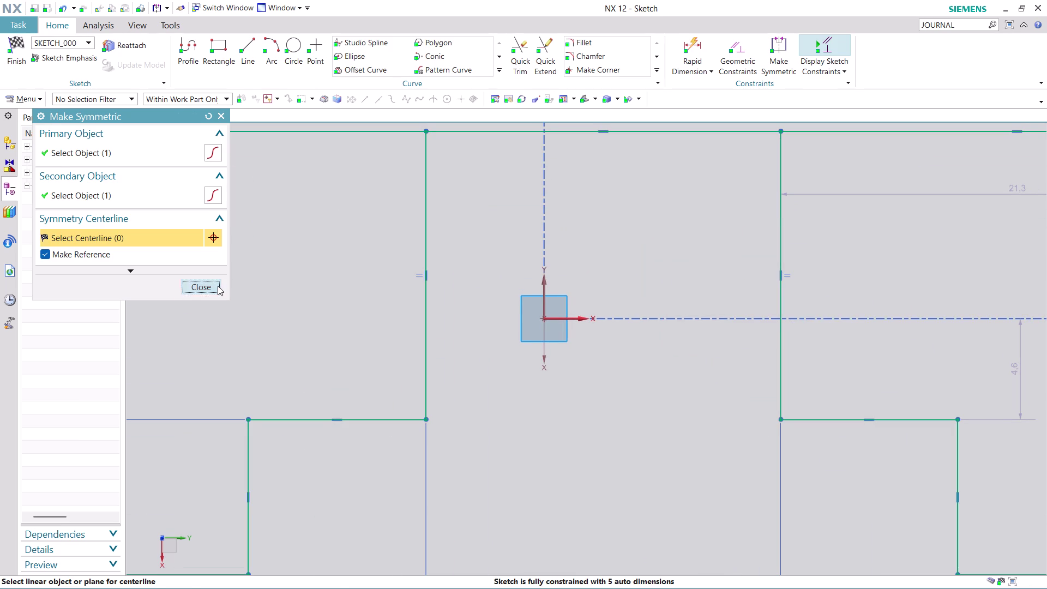
scroll(down, 3)
scroll(up, 3)
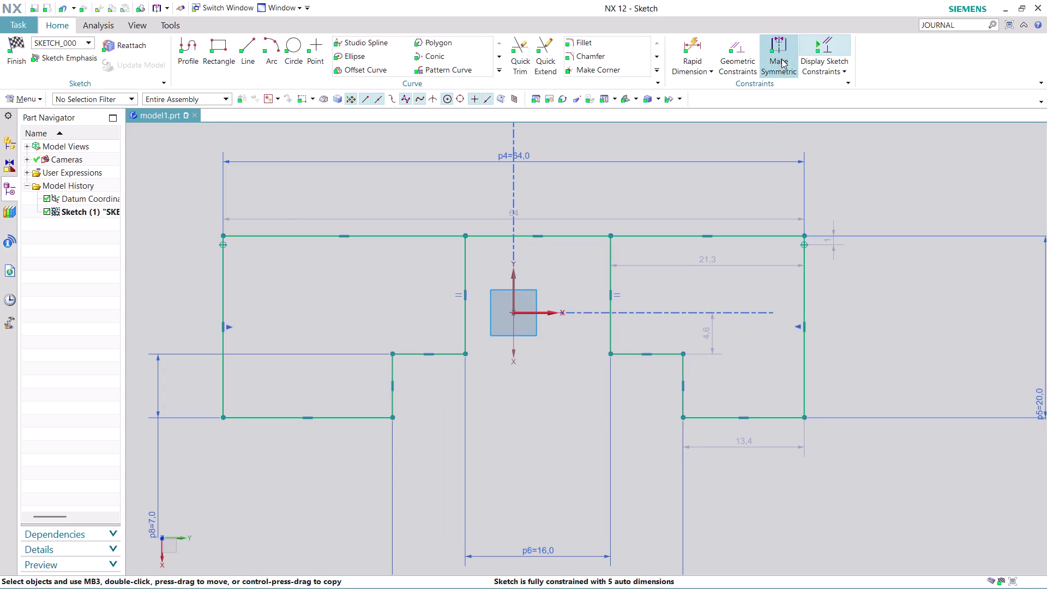
Repeat the outer-edge symmetry selection and close again without applying.
click(781, 39)
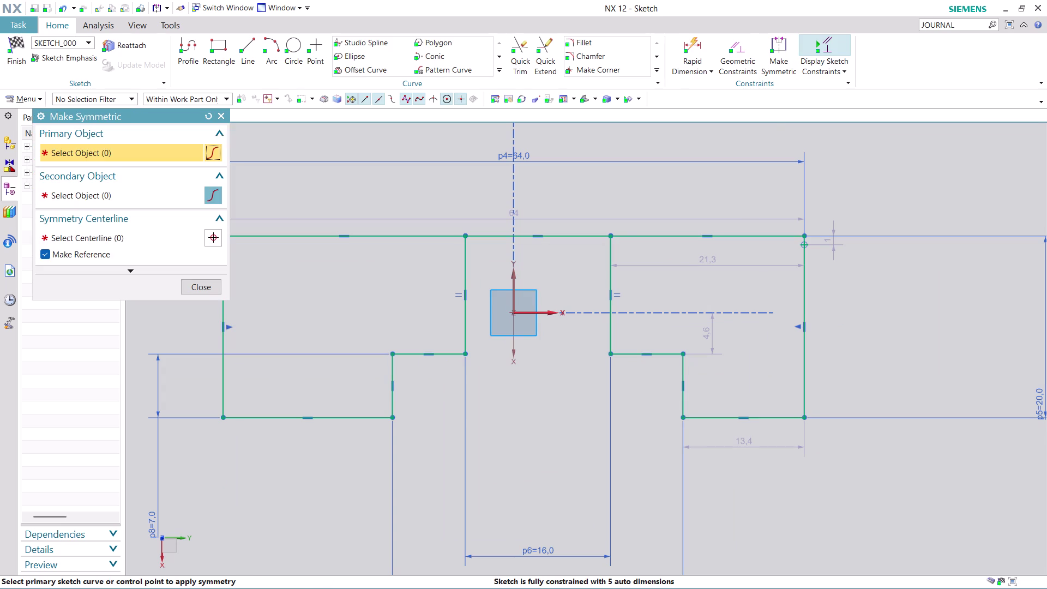
click(218, 347)
click(805, 365)
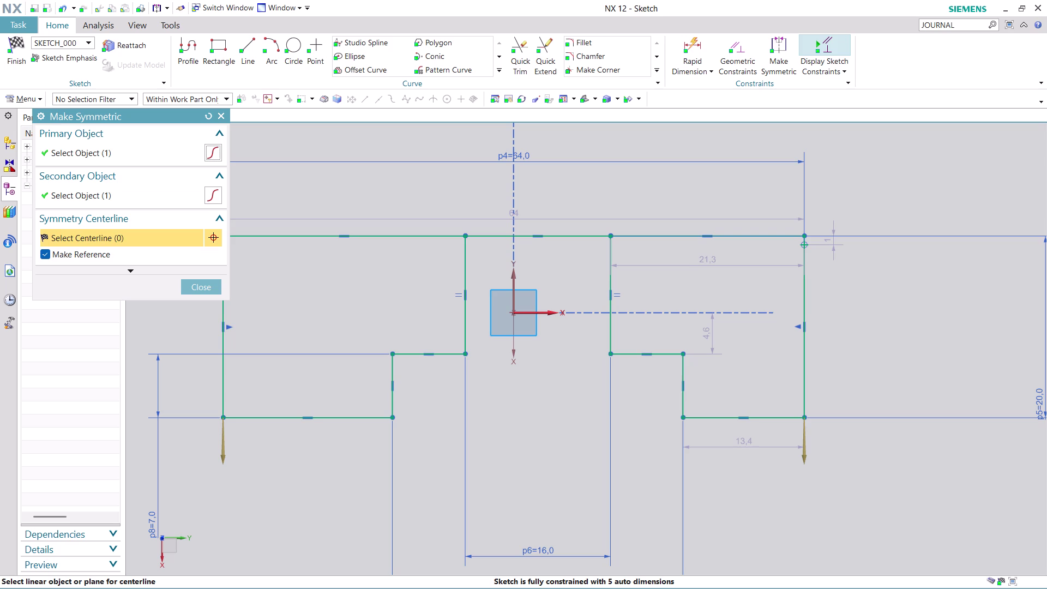
scroll(up, 3)
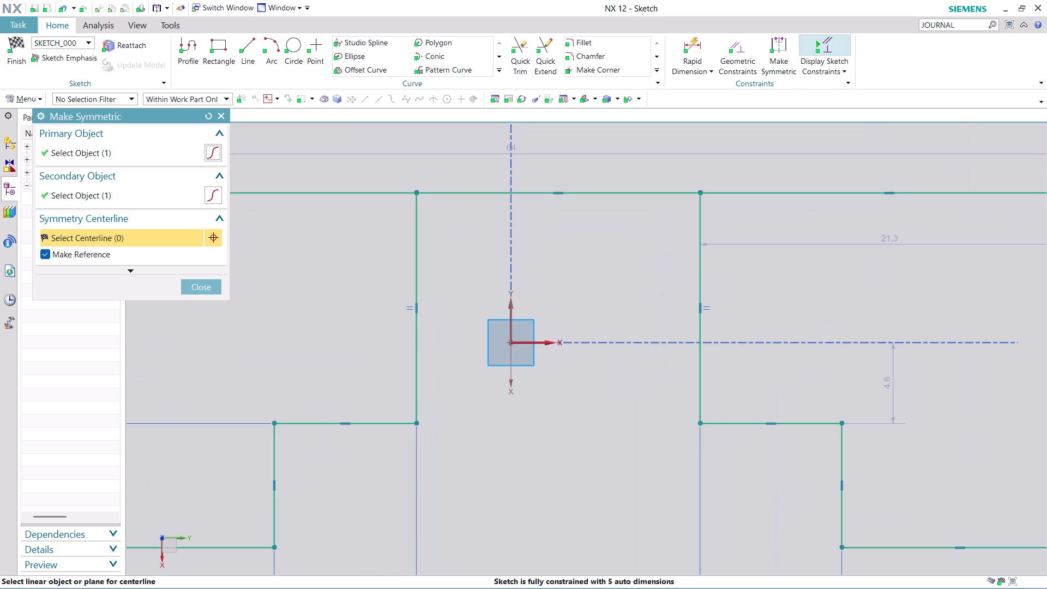
click(511, 316)
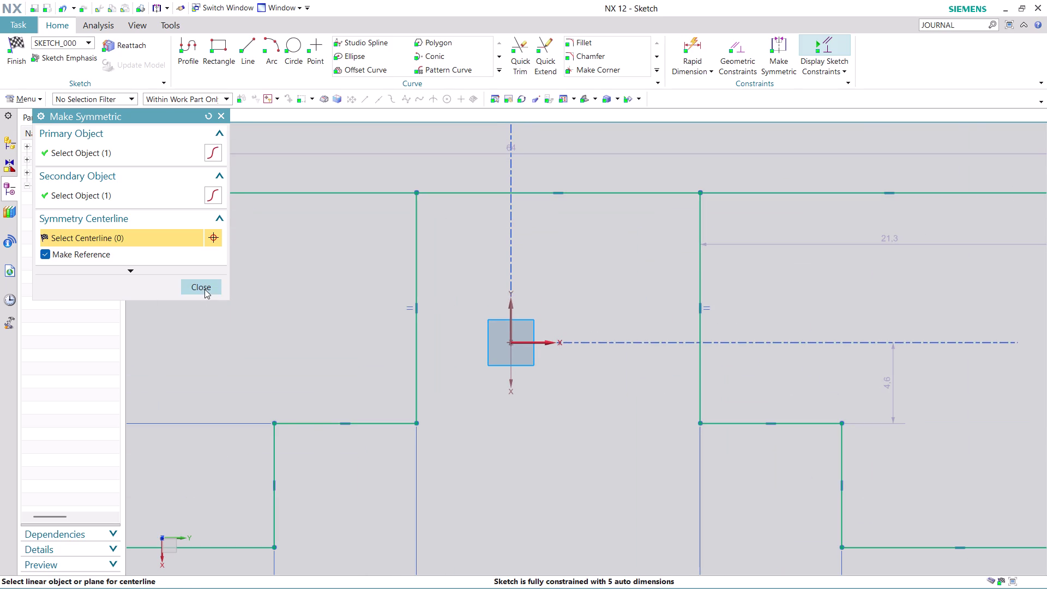
click(205, 289)
scroll(down, 3)
scroll(down, 3)
scroll(up, 3)
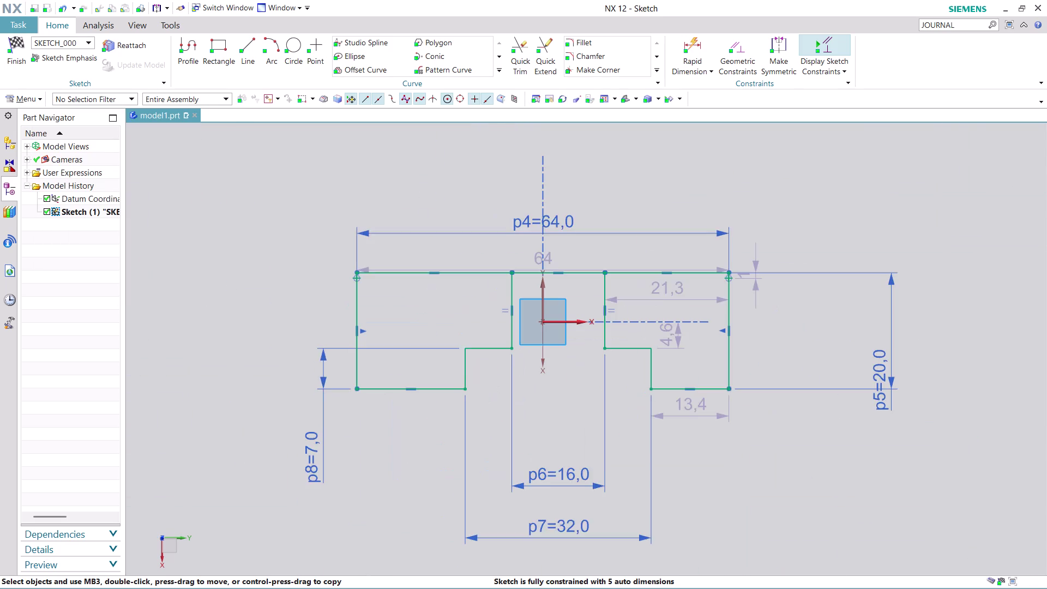
Zoom in on the sketch and bring up Geometric Constraints for Equal Length.
scroll(up, 3)
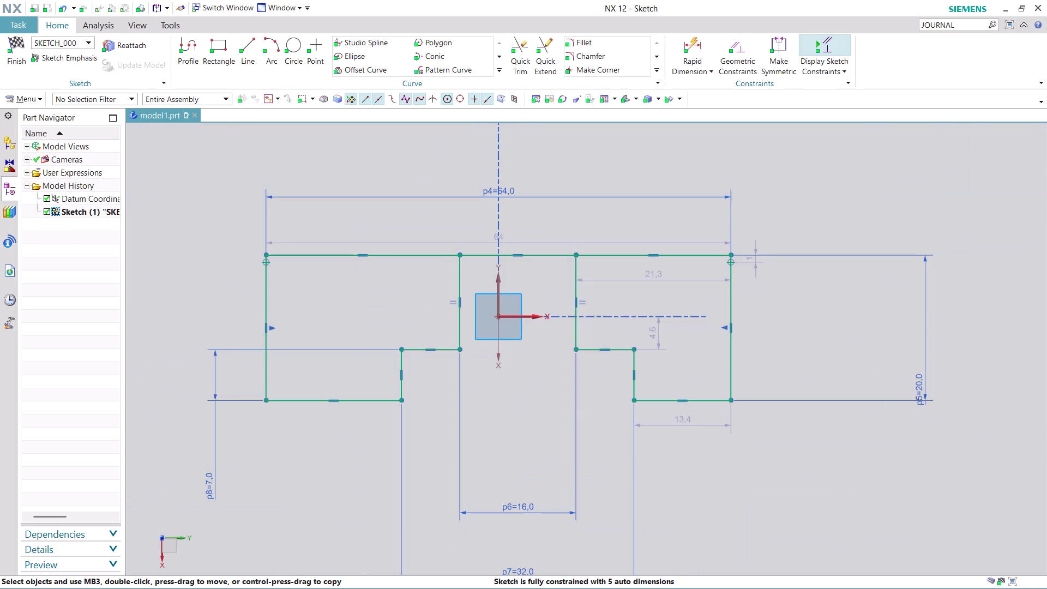
scroll(up, 3)
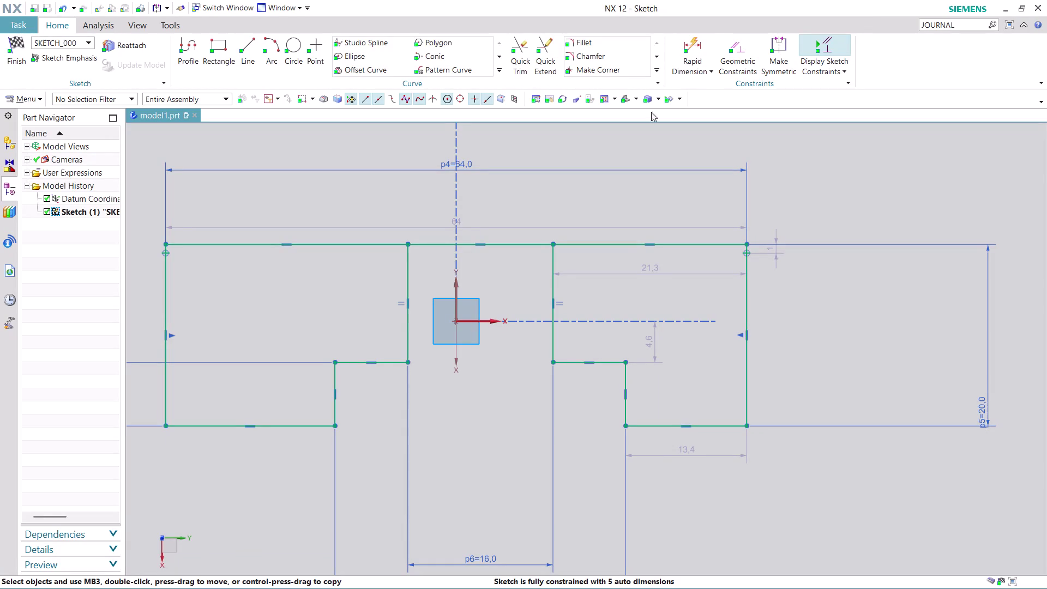
click(740, 46)
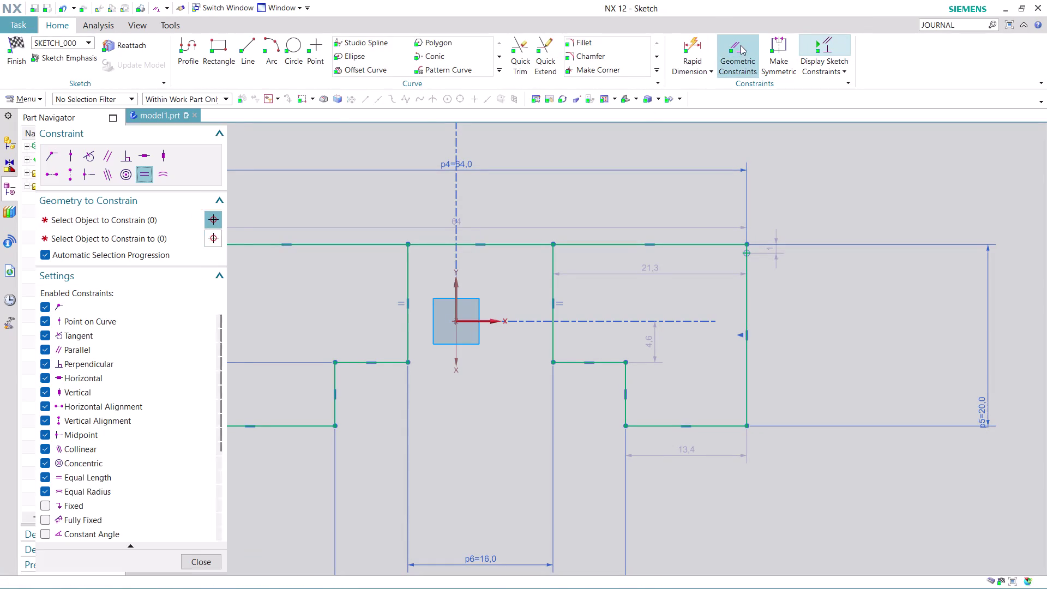
Apply Equal Length between the left and right outer top lines, then close constraints.
scroll(down, 3)
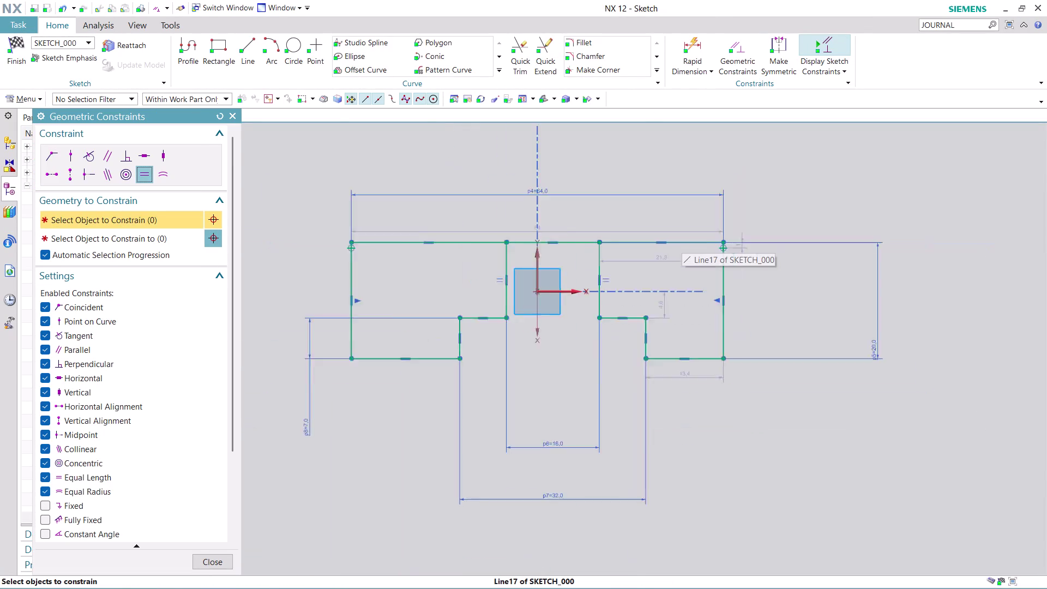
scroll(down, 3)
scroll(up, 3)
scroll(up, 3)
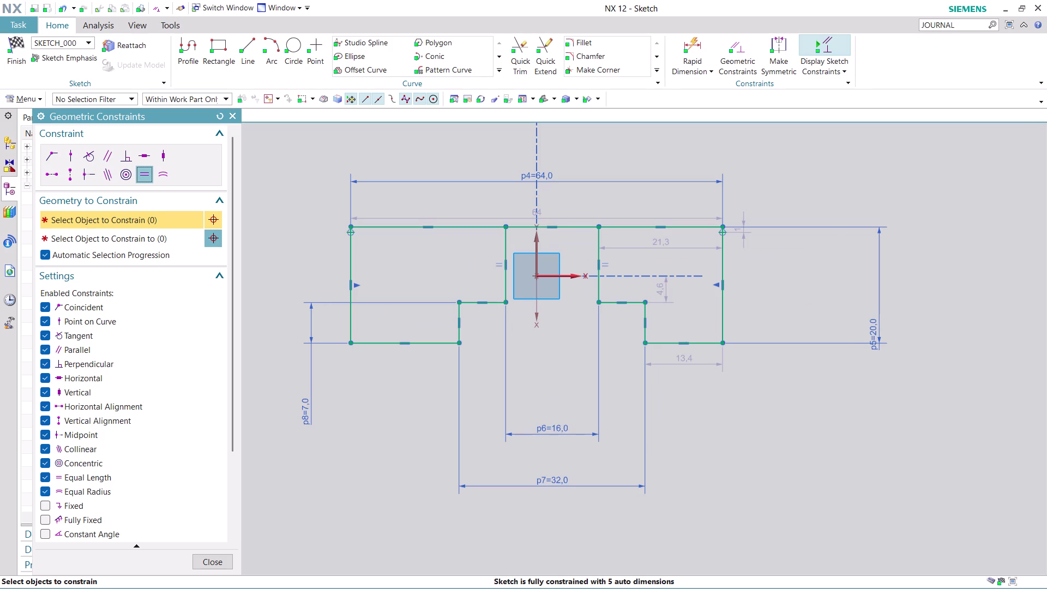
click(694, 223)
click(483, 230)
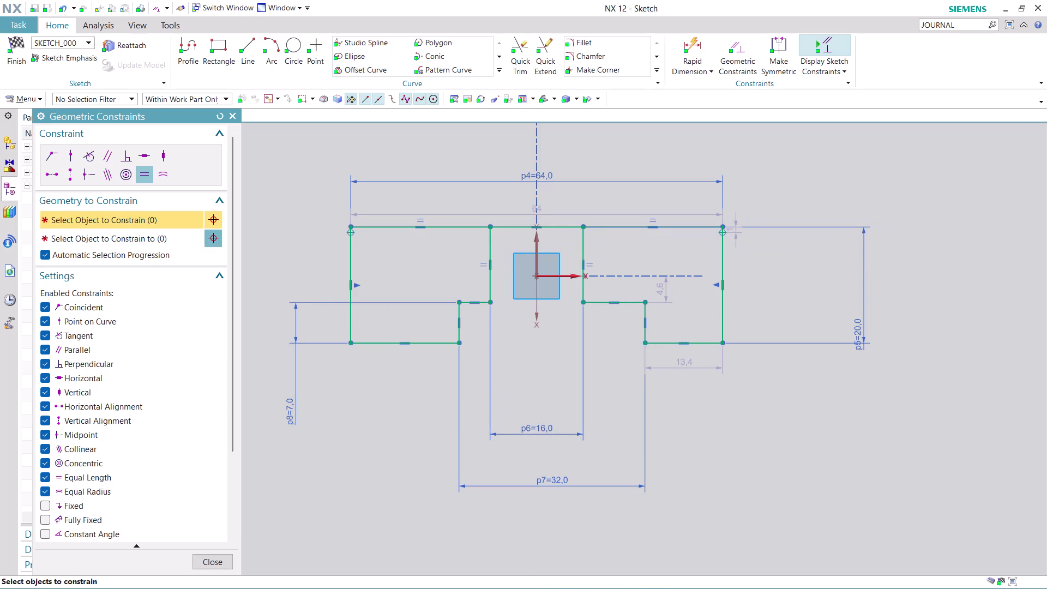
click(219, 563)
Recentre the sketch view and bring up Geometric Constraints again.
scroll(up, 3)
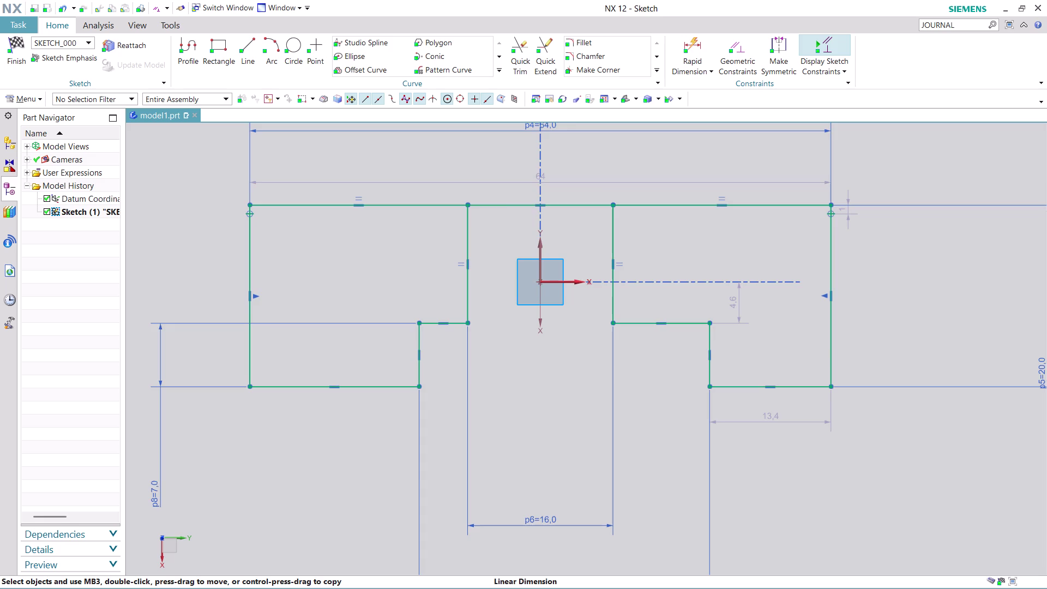
scroll(down, 3)
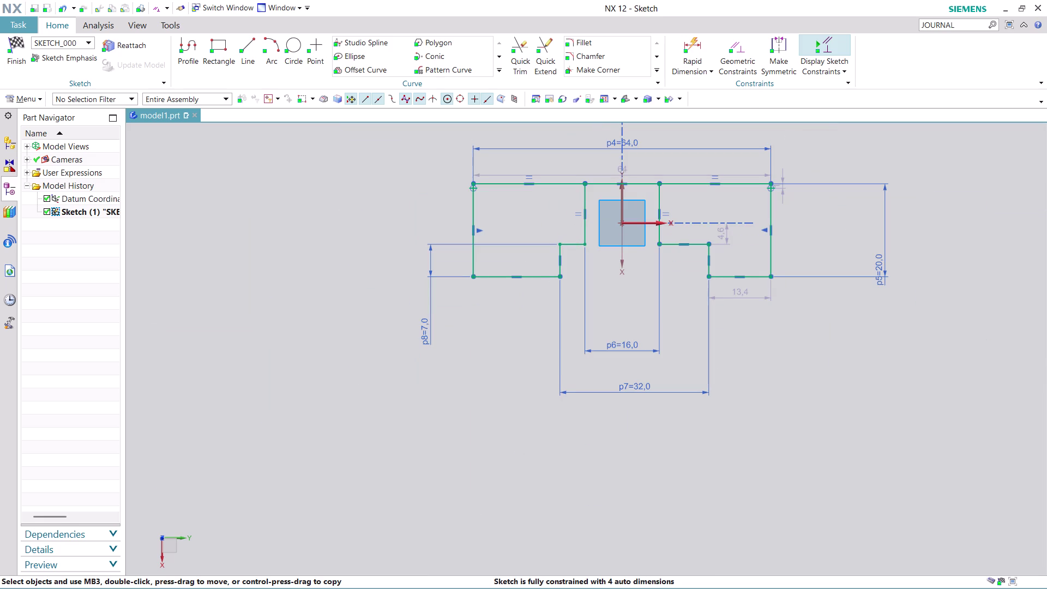
middle_drag(956, 164, 924, 234)
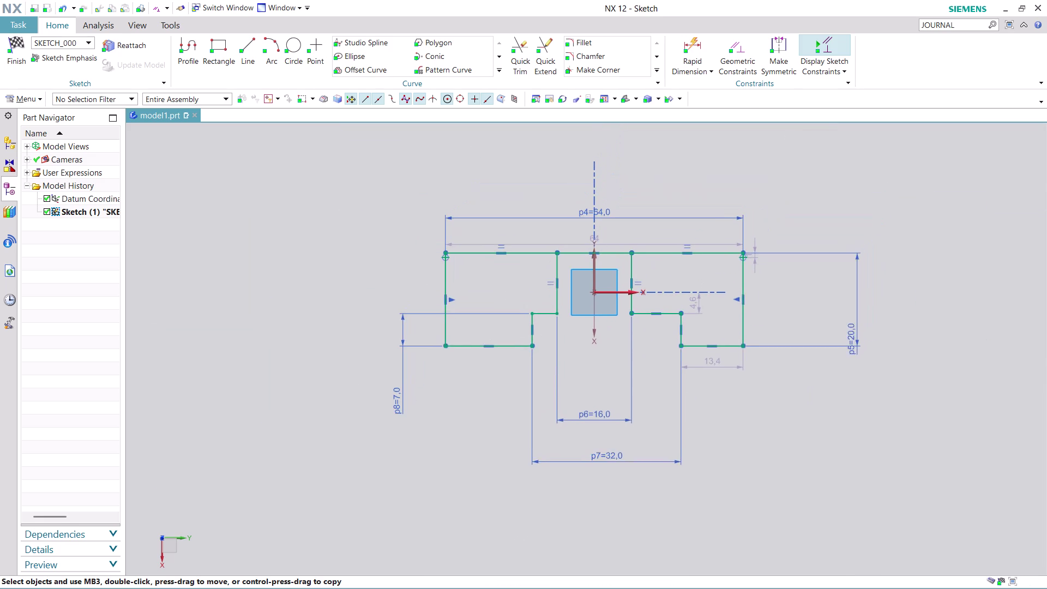
middle_drag(924, 234, 904, 222)
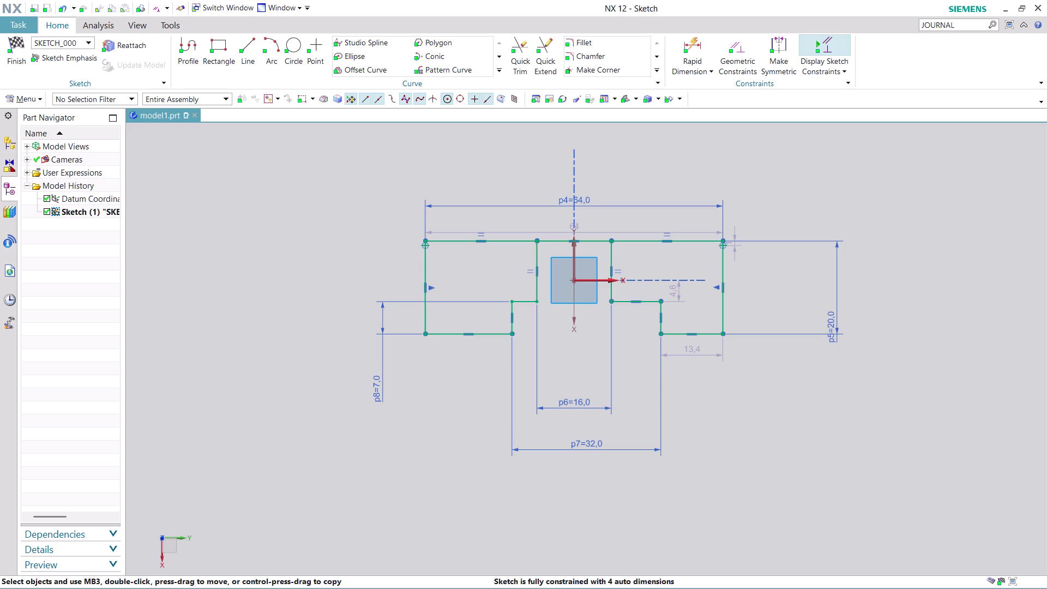
scroll(up, 3)
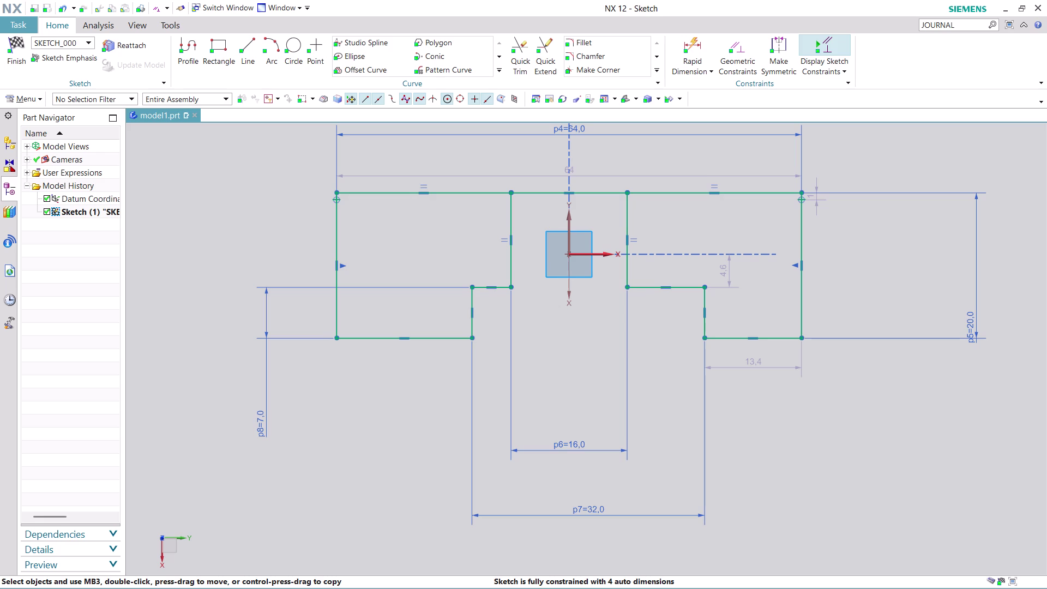
click(738, 44)
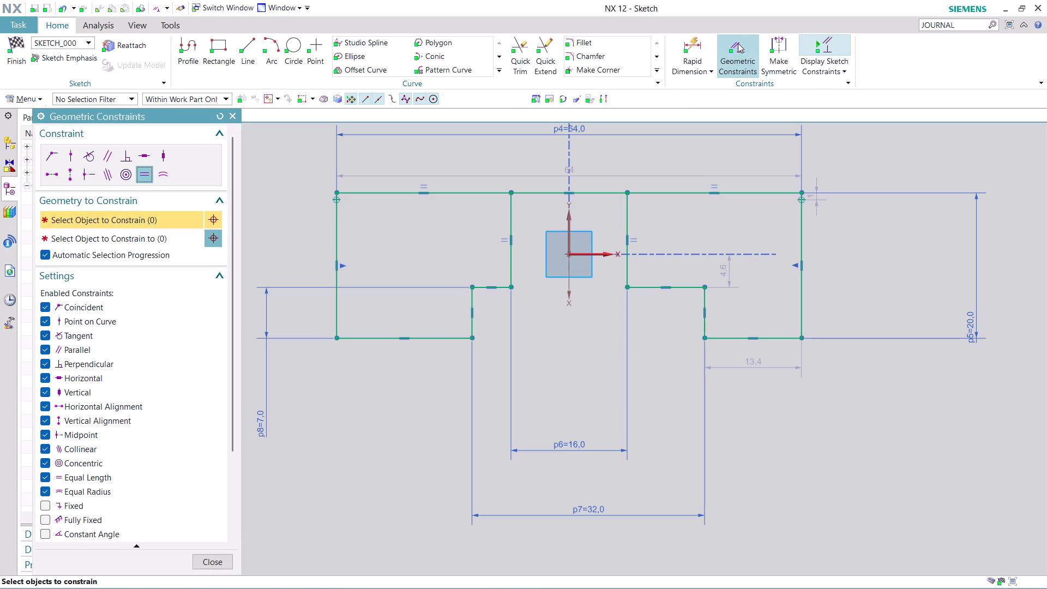
scroll(up, 3)
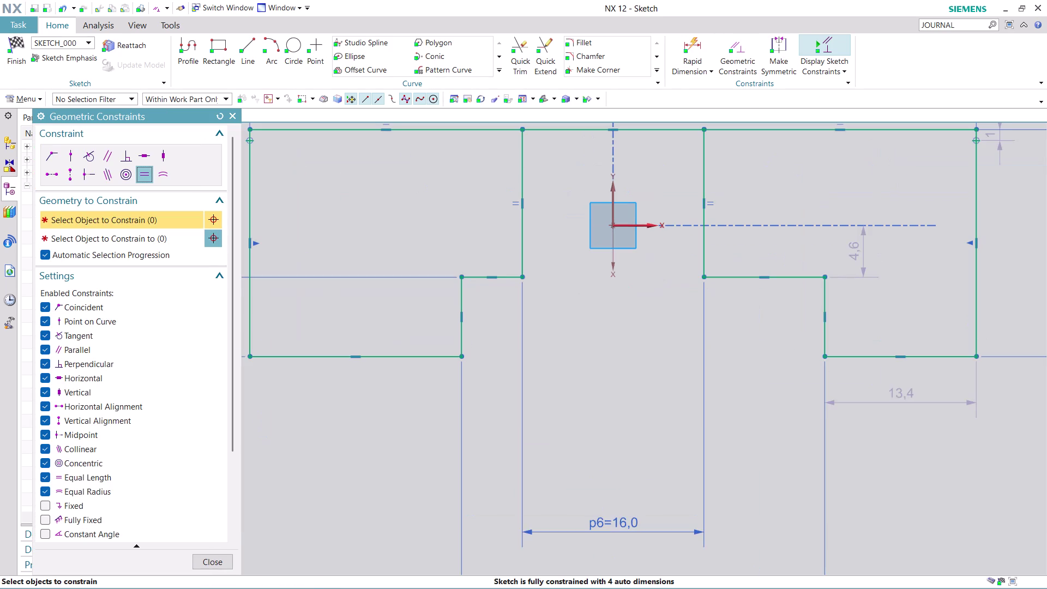
click(501, 277)
click(785, 274)
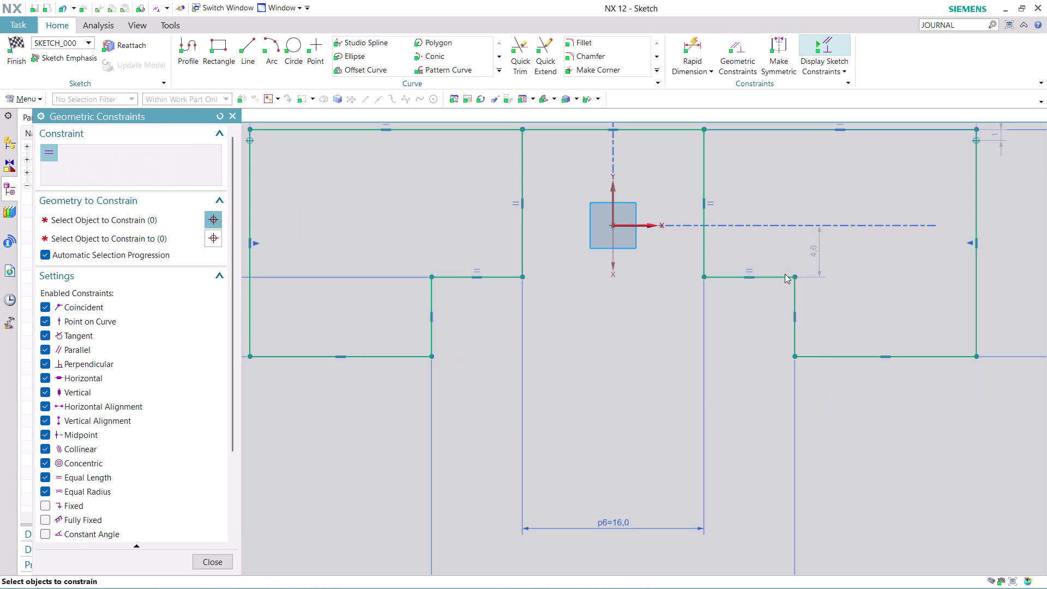
scroll(down, 3)
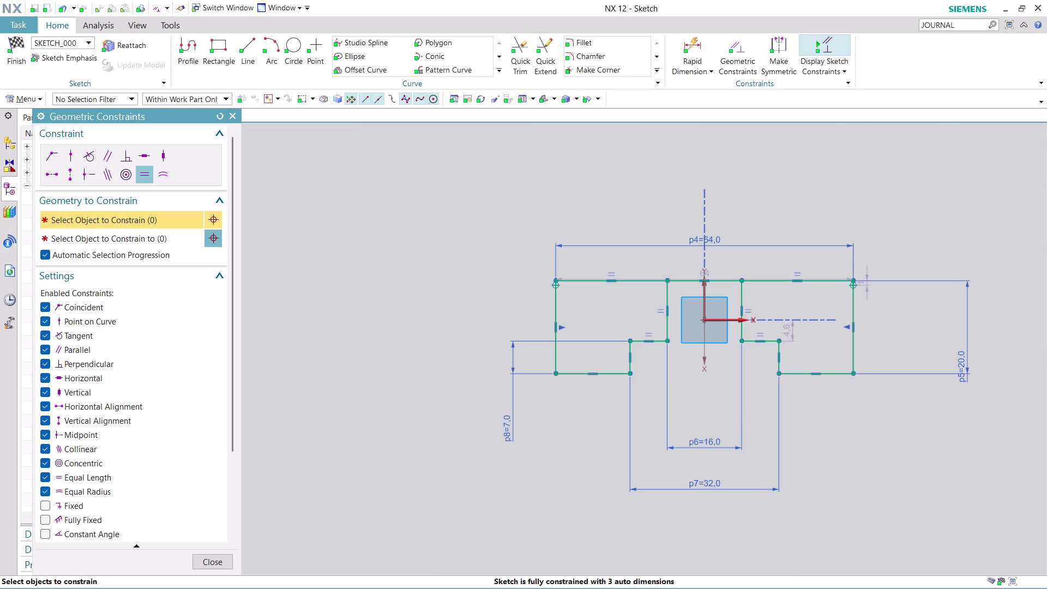
scroll(up, 3)
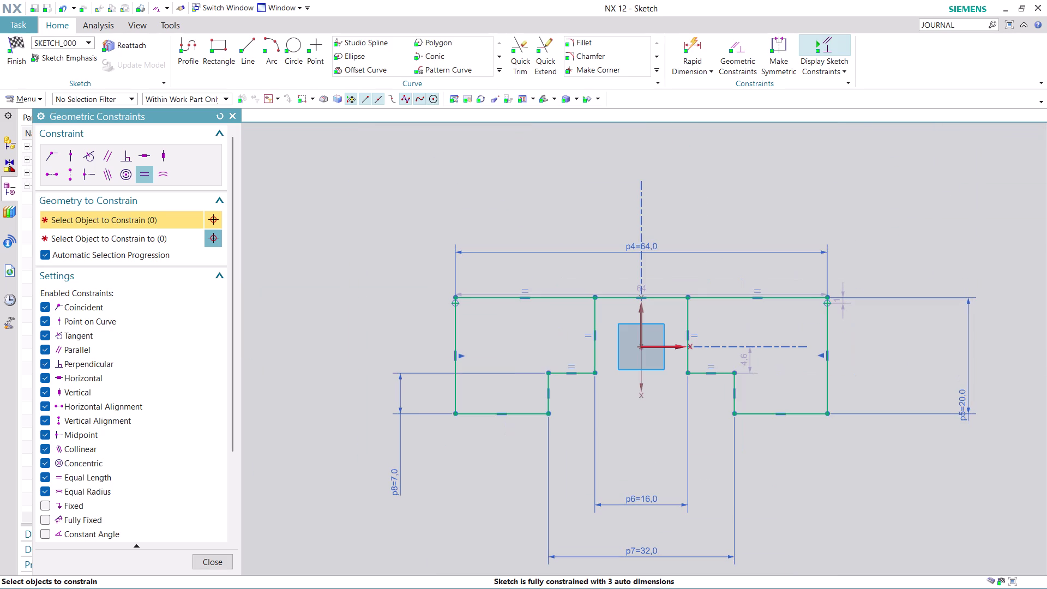
click(470, 411)
click(810, 412)
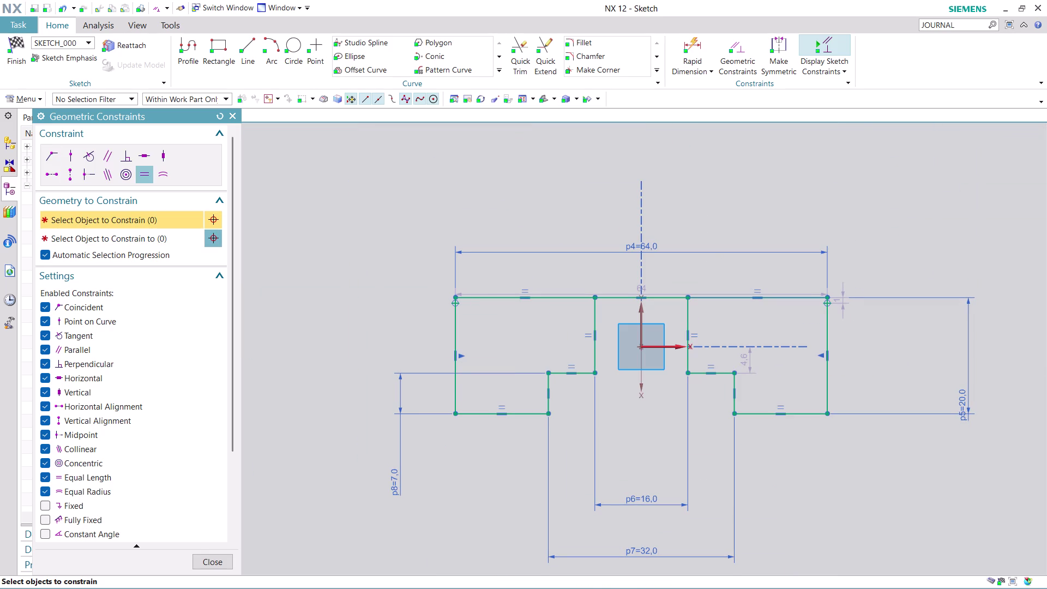
click(454, 382)
click(832, 389)
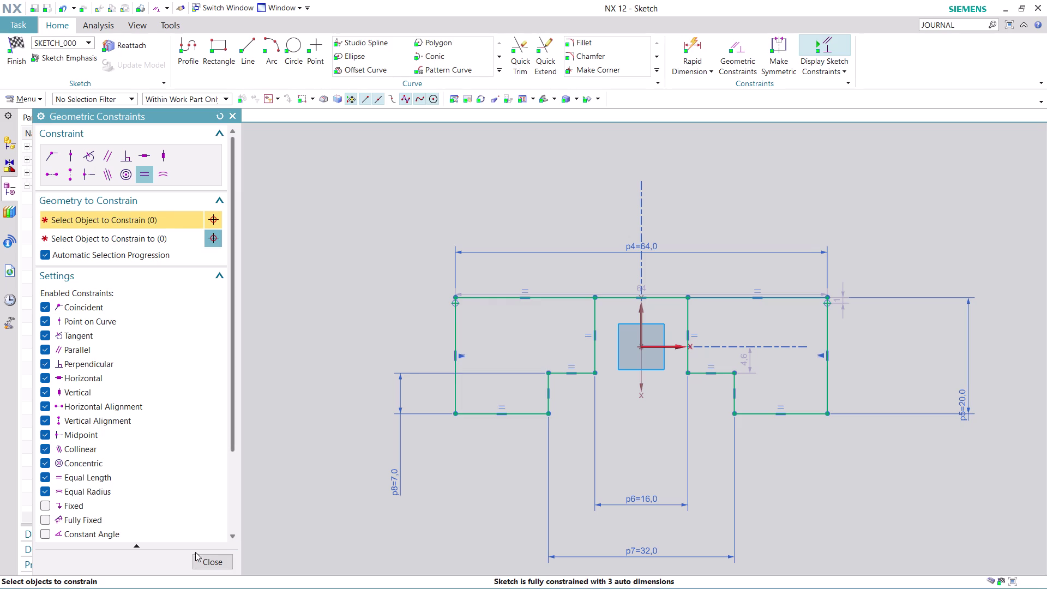
click(213, 556)
scroll(down, 3)
scroll(up, 3)
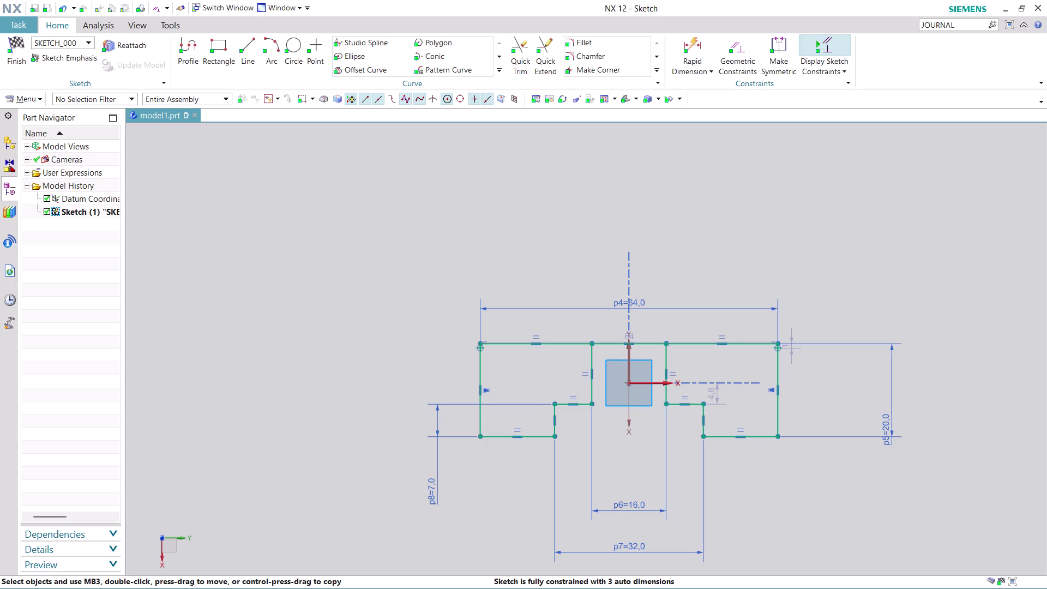
scroll(up, 3)
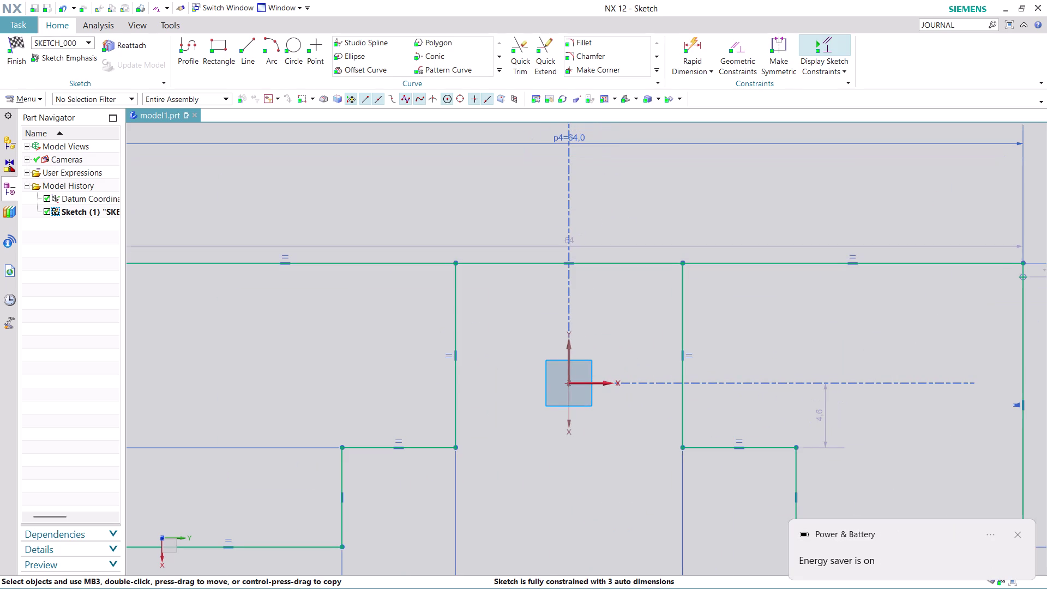
scroll(down, 3)
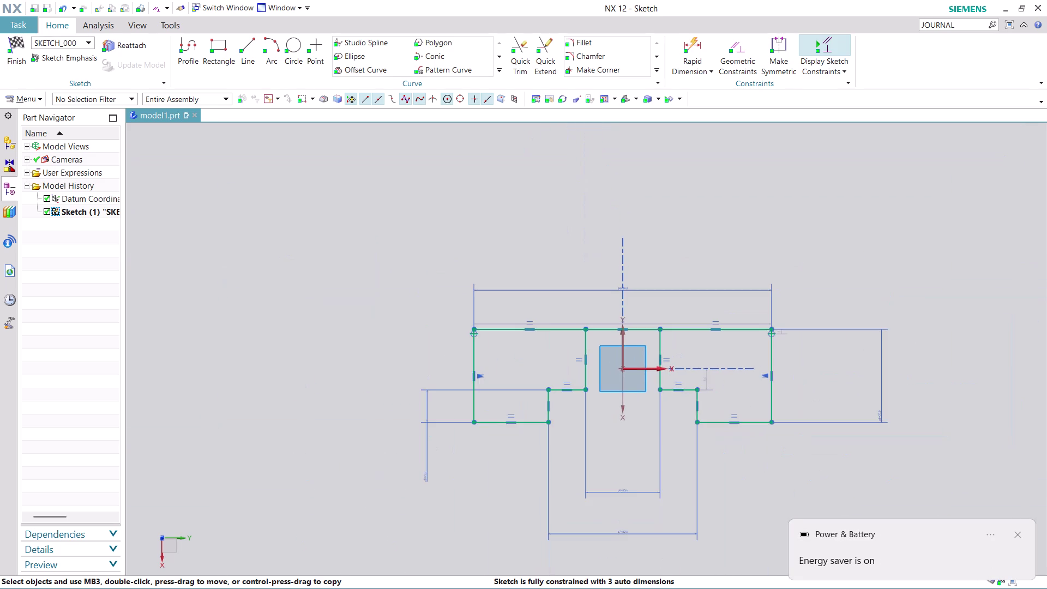
scroll(up, 3)
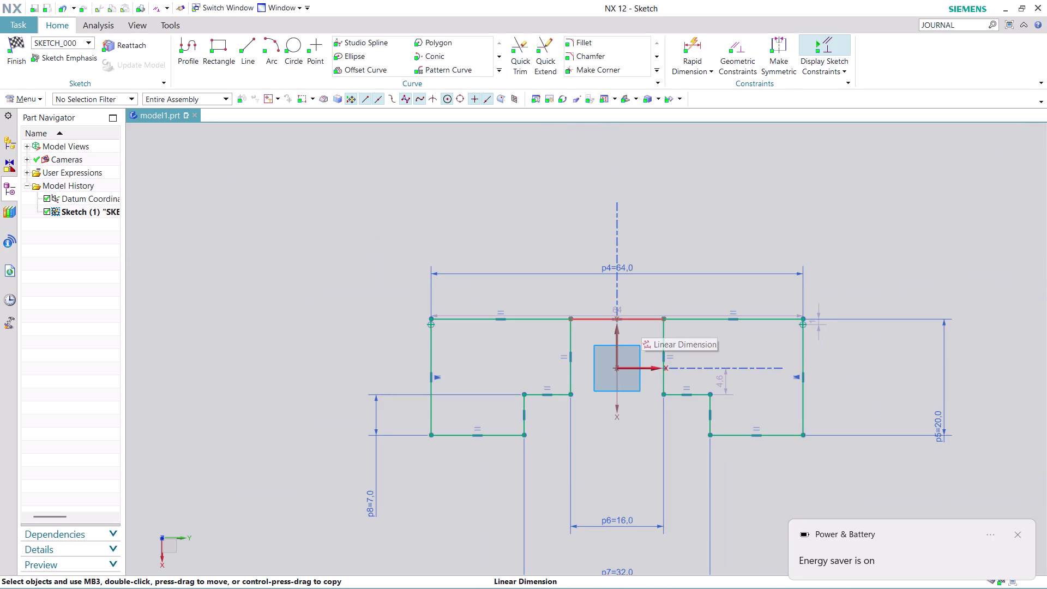
scroll(up, 3)
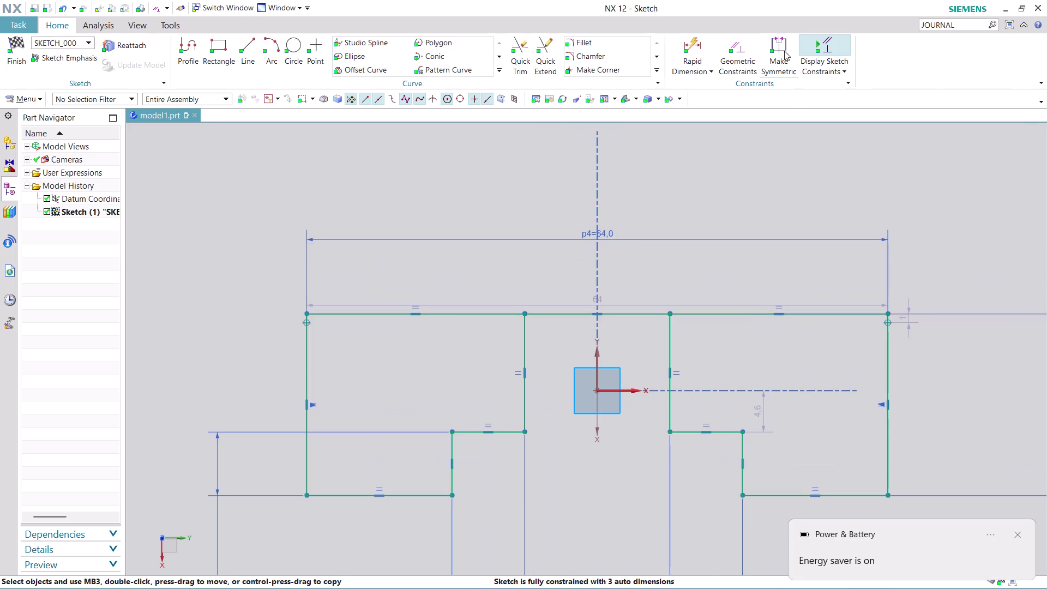
click(735, 53)
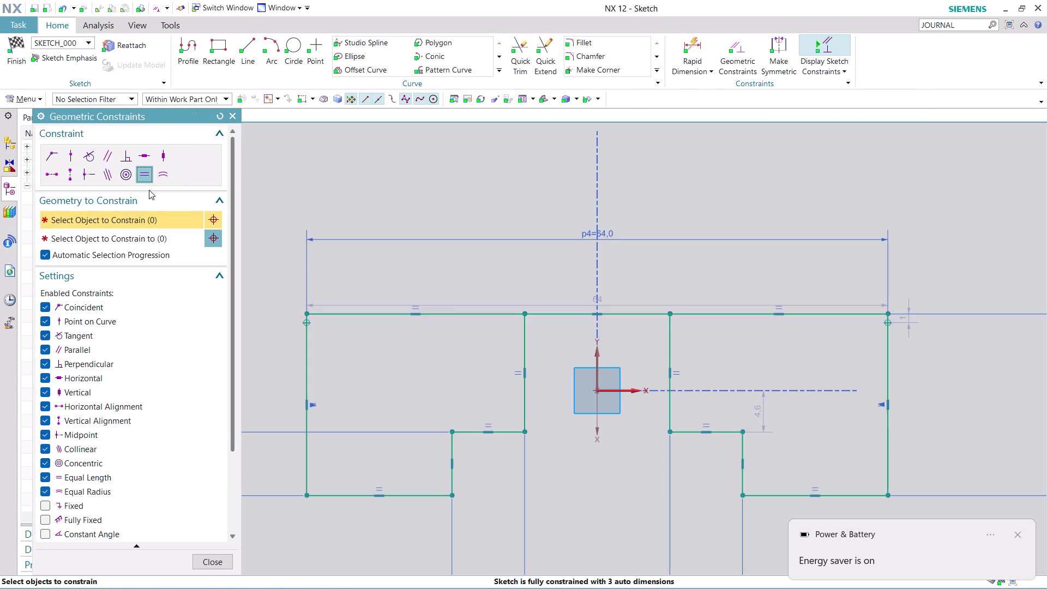
Constrain the top-left and top-right outer edges collinear, then close the constraints dialog.
click(108, 171)
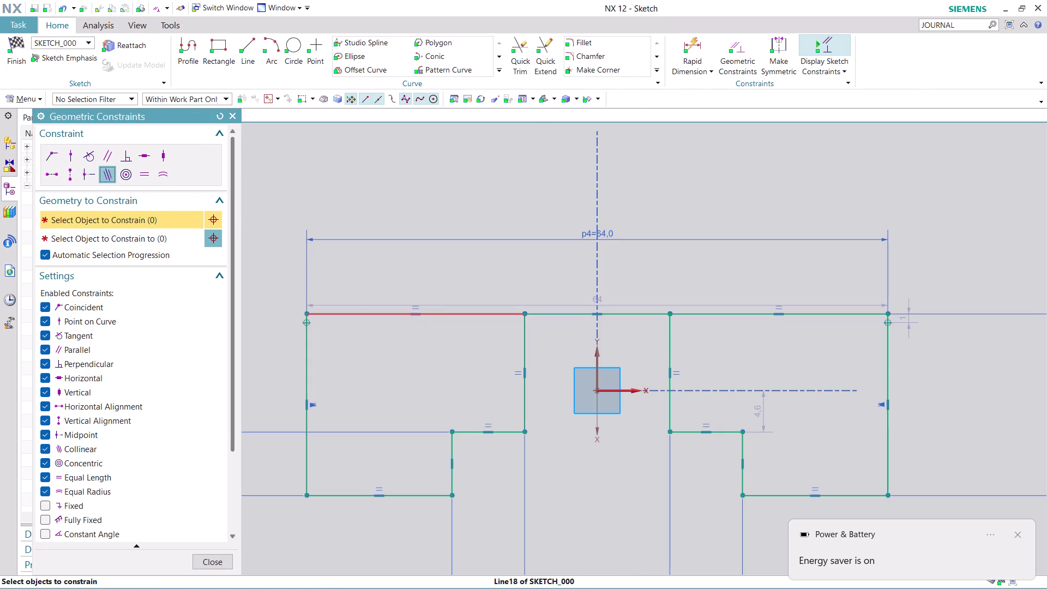
click(470, 316)
click(591, 315)
click(781, 314)
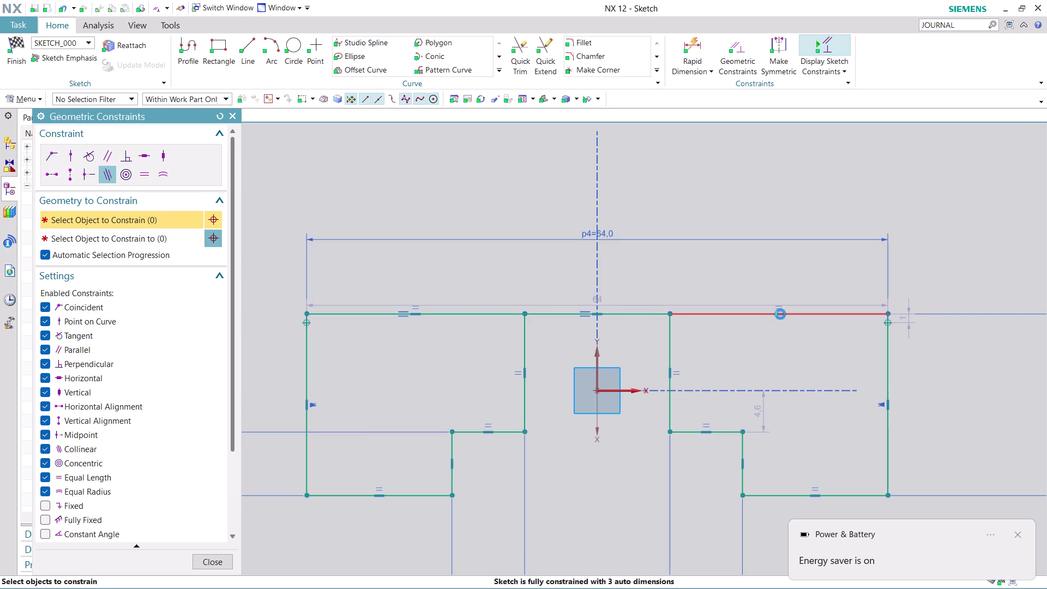
click(588, 315)
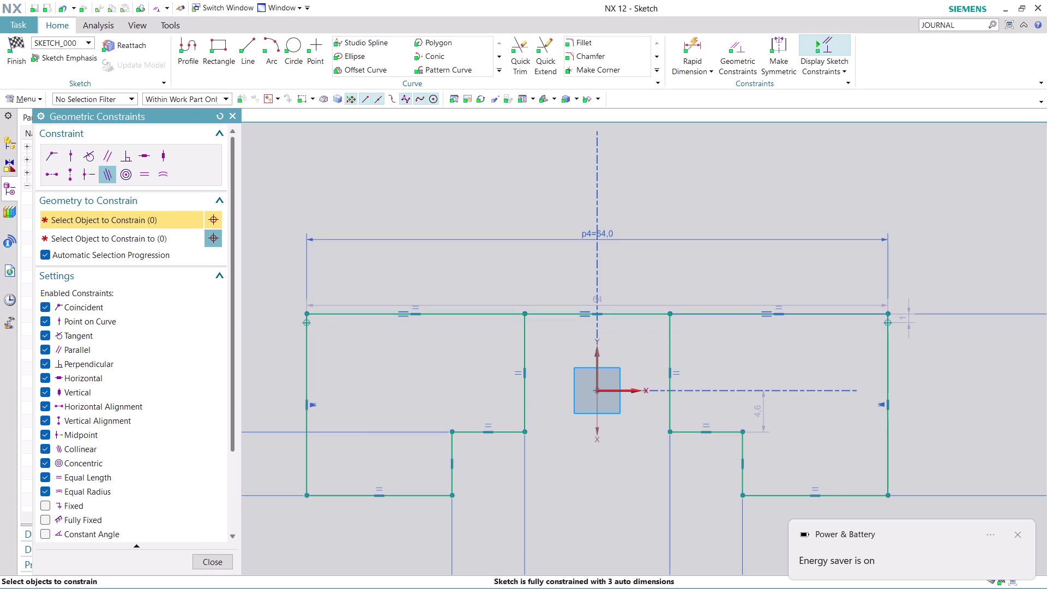
click(211, 559)
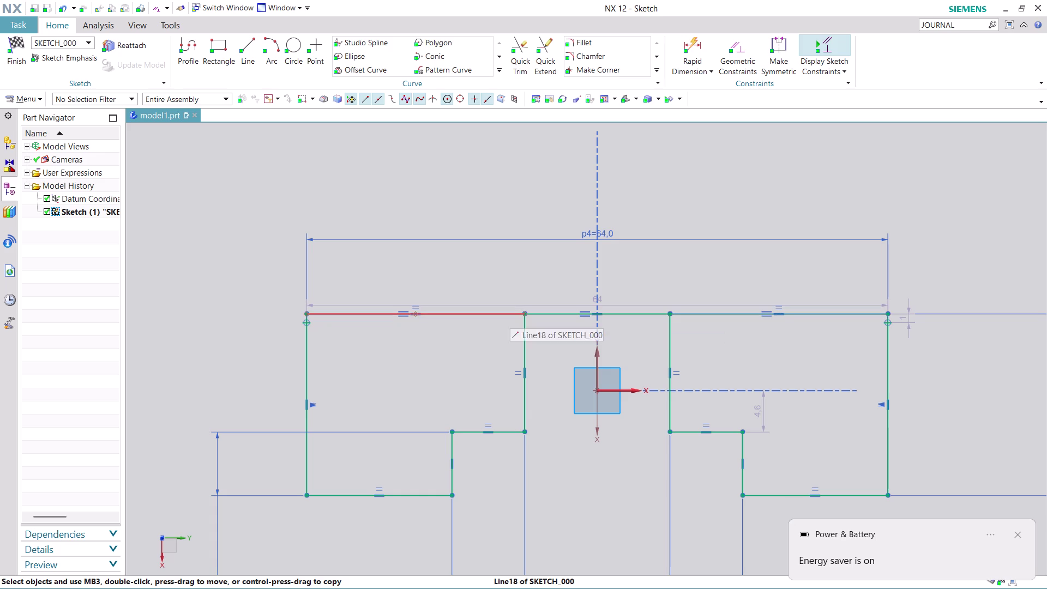
Finish the fully constrained stepped sketch.
scroll(down, 3)
scroll(up, 3)
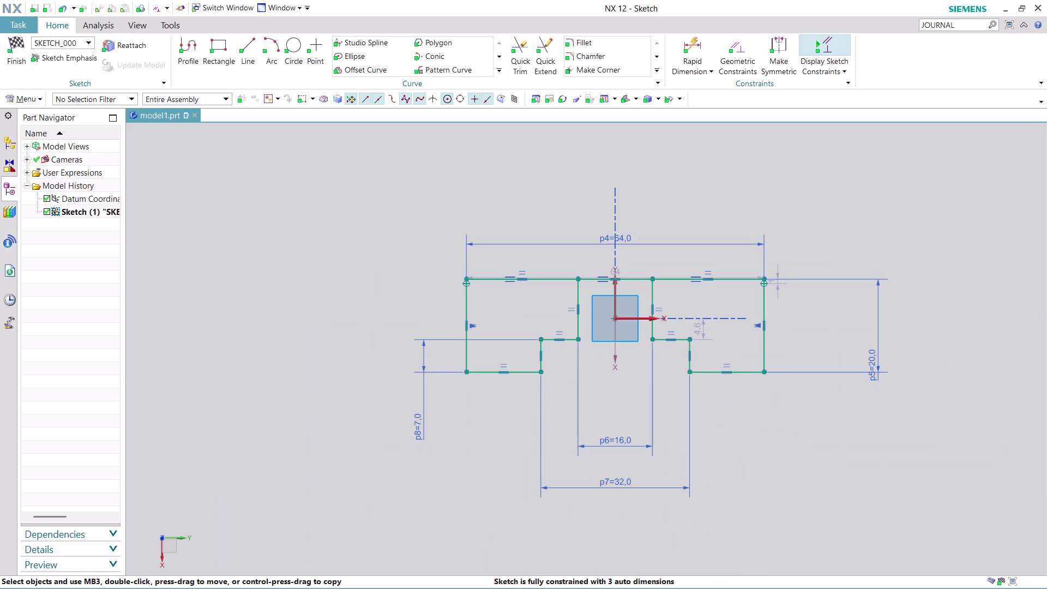
click(15, 63)
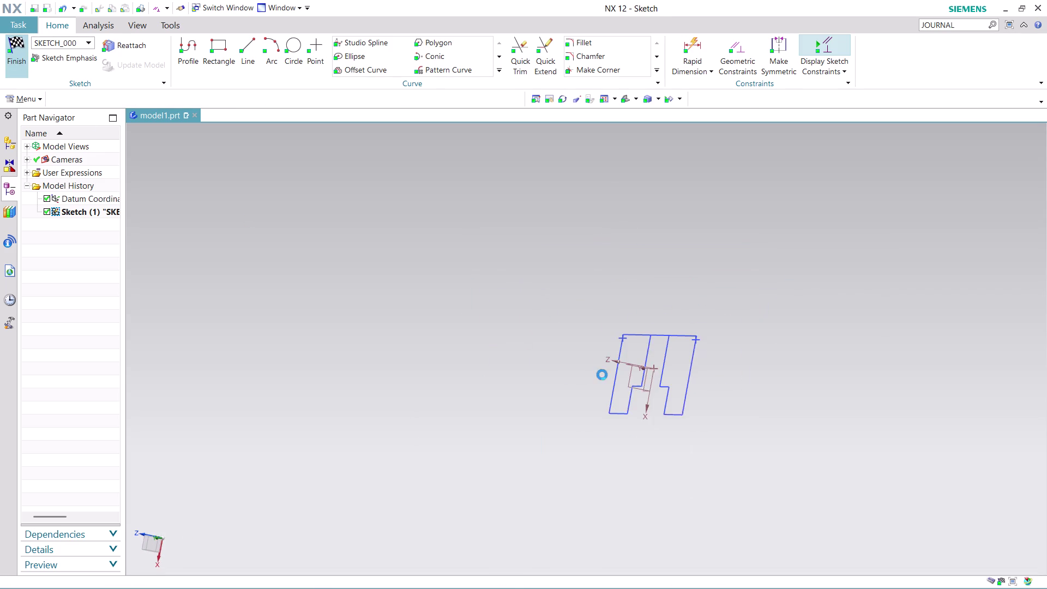
Zoom the Modeling view and start an Extrude of the stepped sketch profile.
scroll(up, 3)
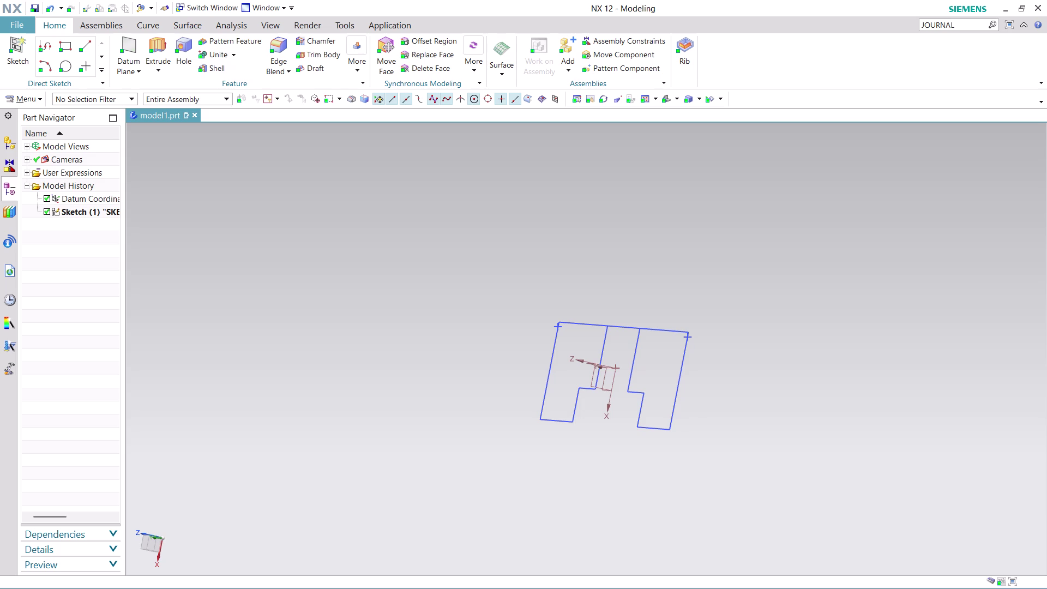
scroll(up, 3)
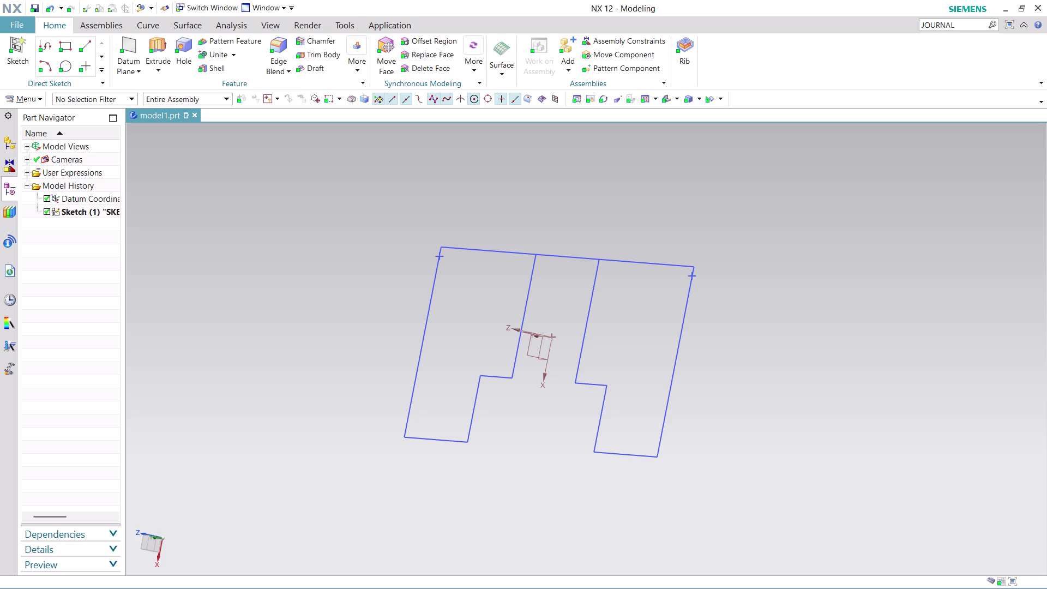
click(155, 38)
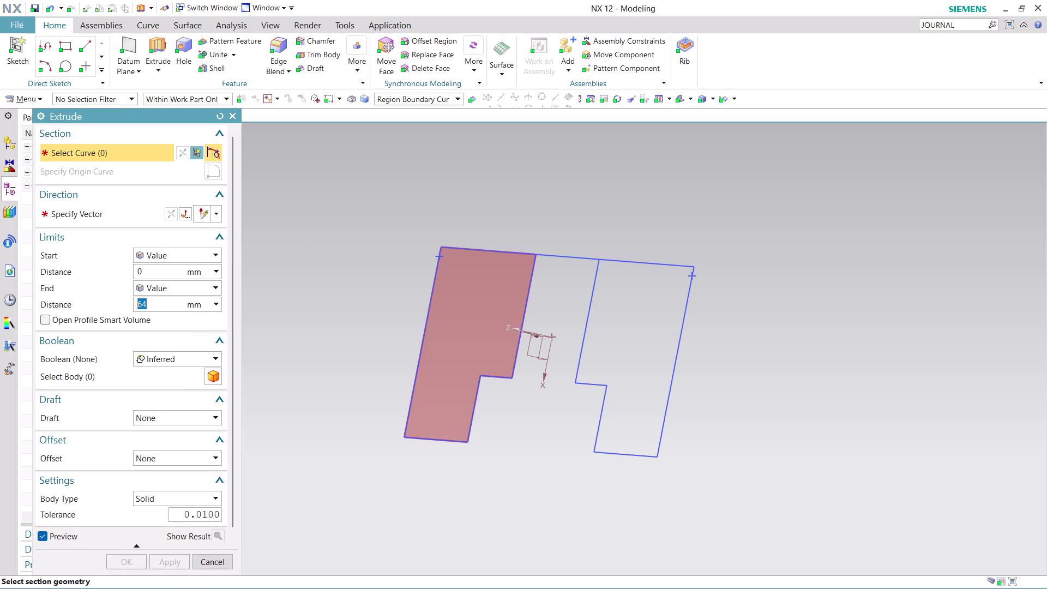
Preview both stepped regions extruded 64 mm, orbit to inspect, then cancel the extrusion.
click(496, 325)
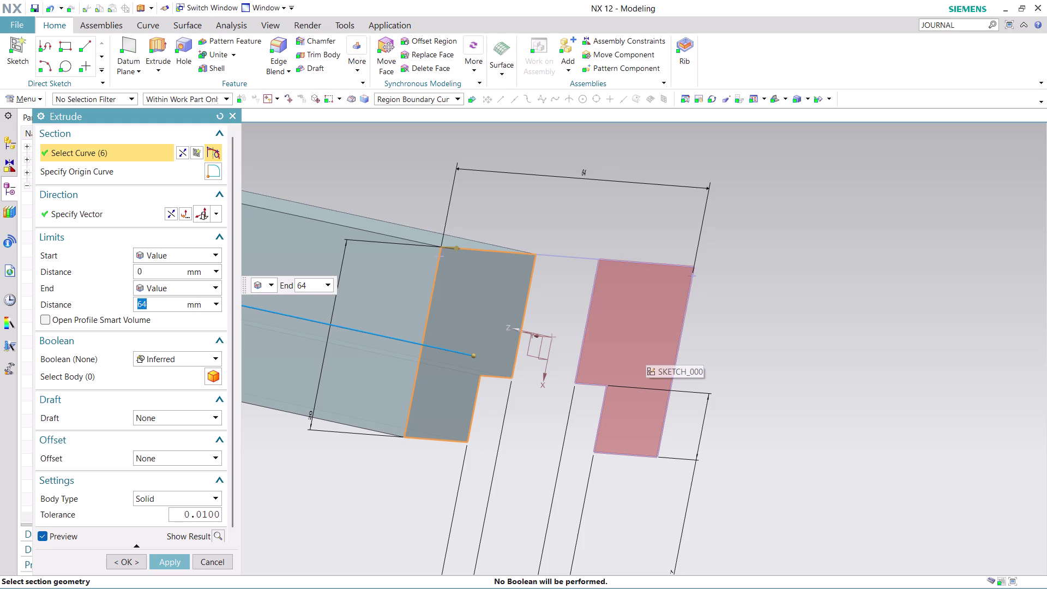
click(646, 351)
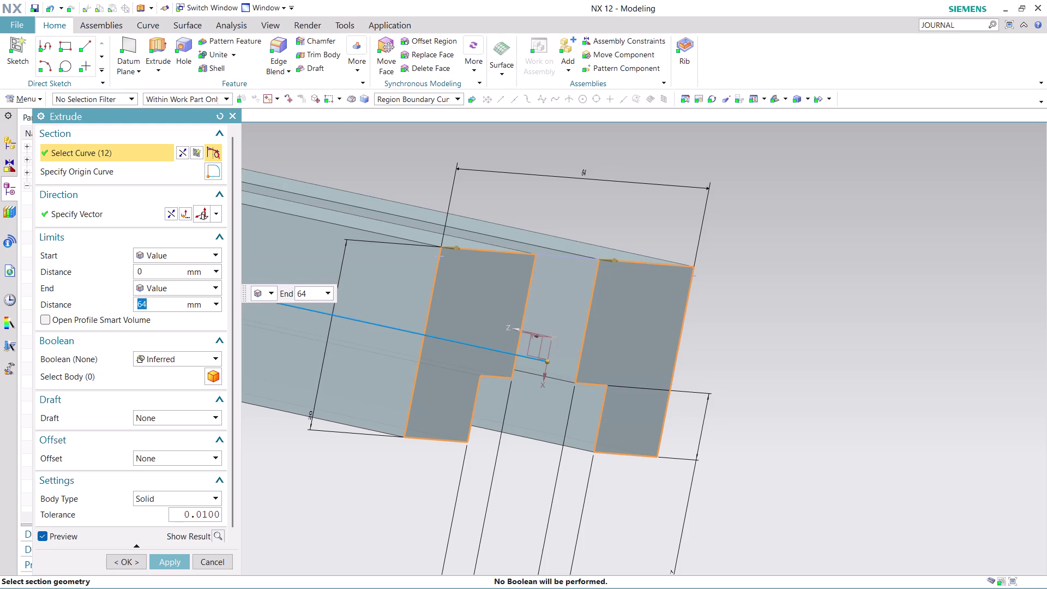
middle_drag(740, 328, 685, 321)
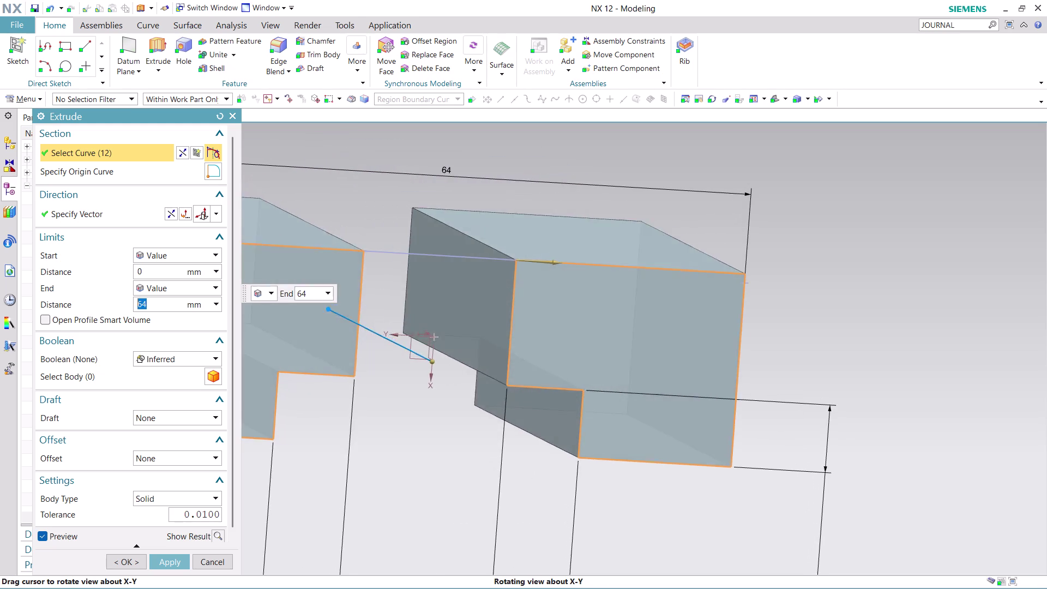
middle_drag(685, 321, 673, 318)
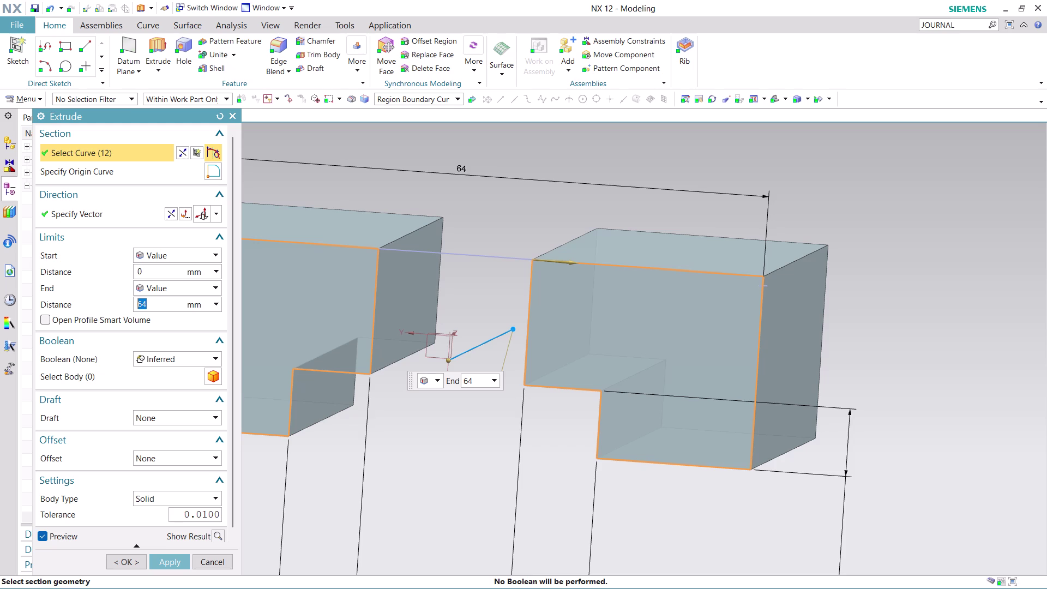
click(209, 566)
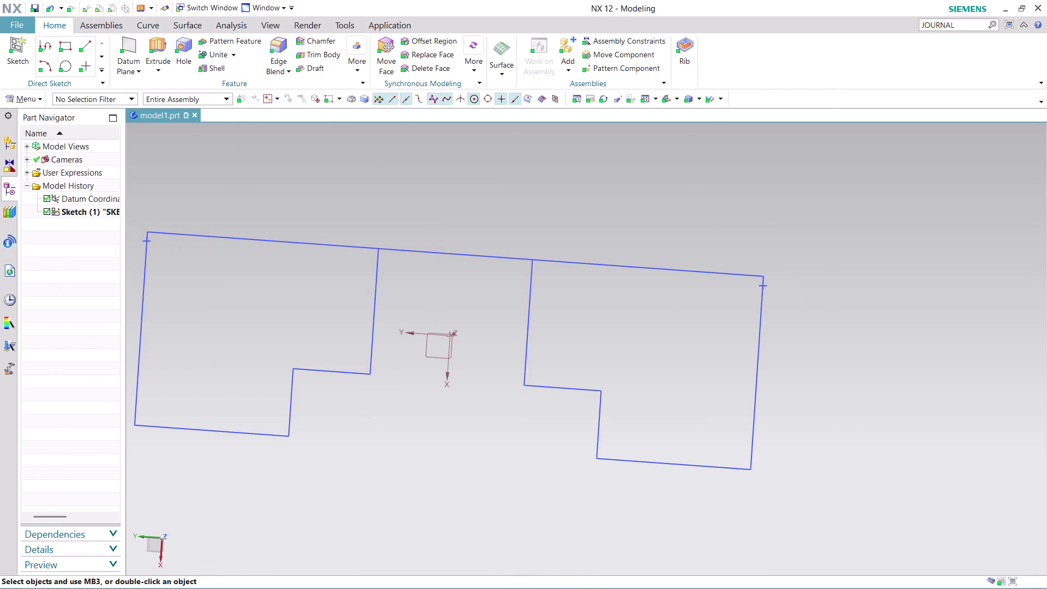
Edit Sketch (1) via Edit Parameters in the Part Navigator and reframe the view.
right_click(96, 208)
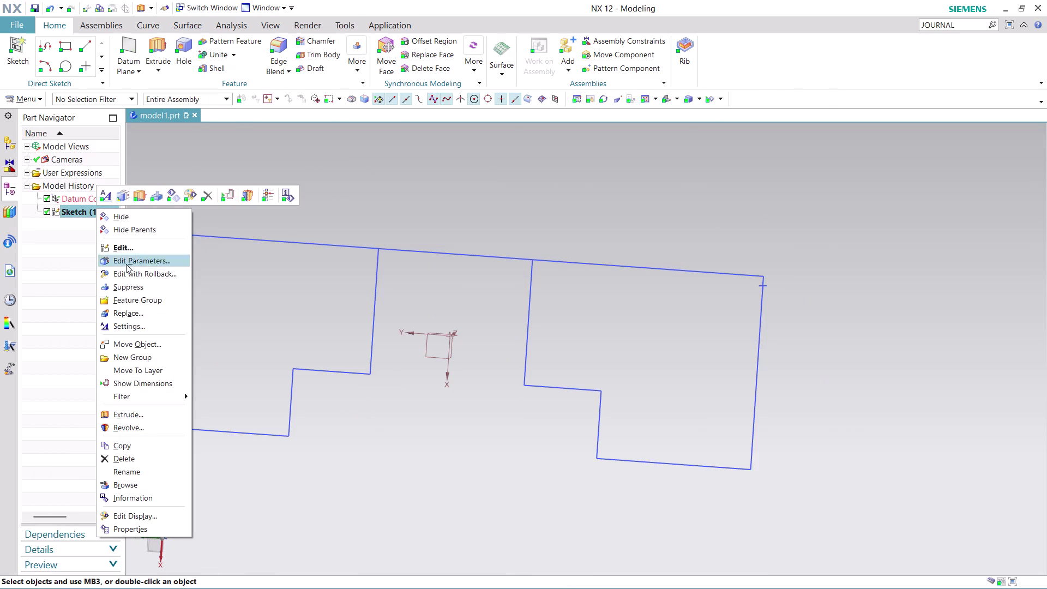
click(164, 272)
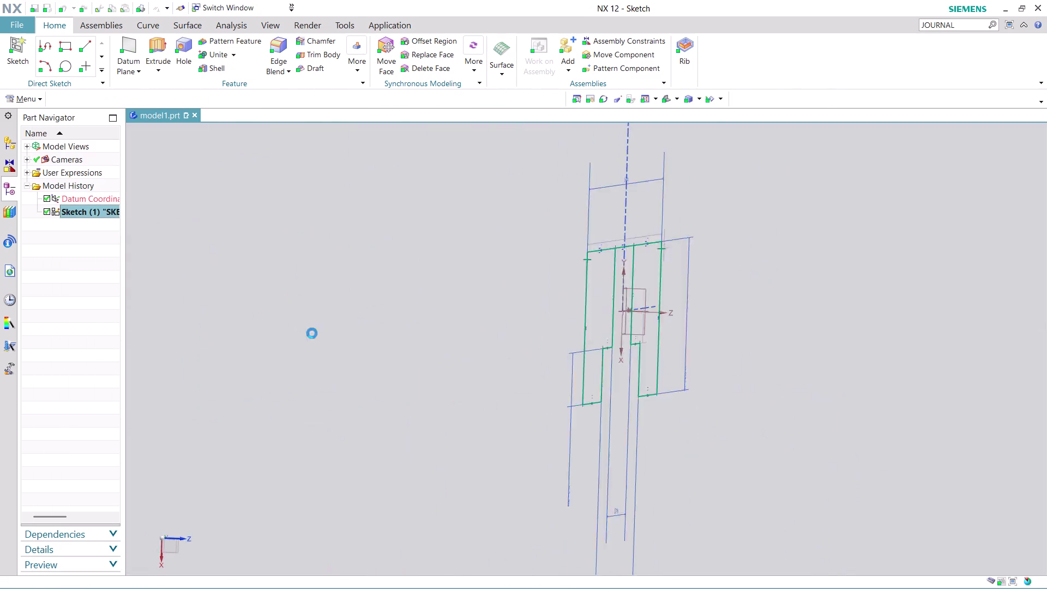
scroll(down, 3)
scroll(up, 3)
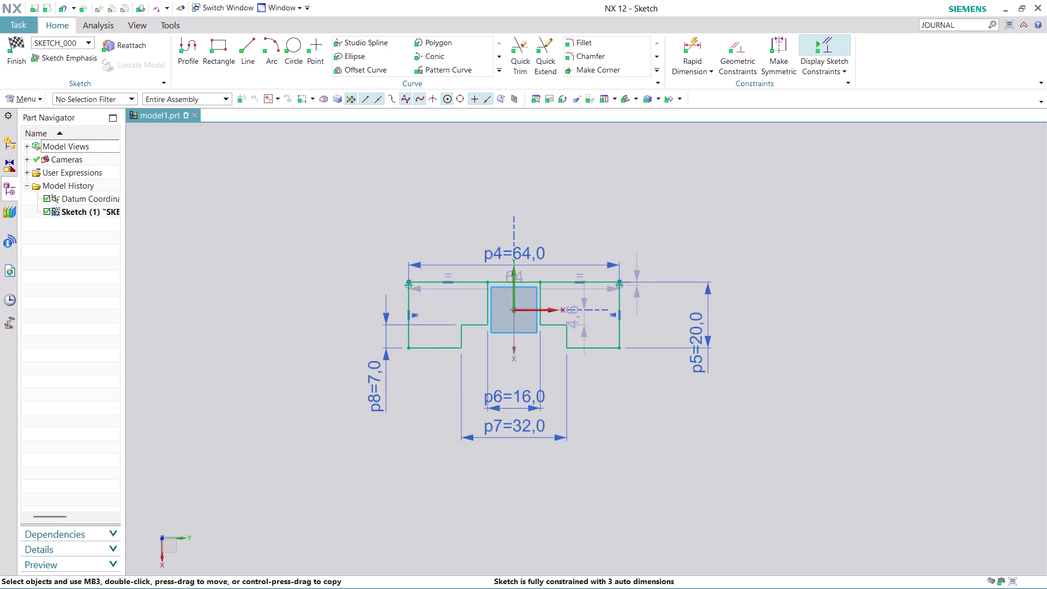
scroll(up, 3)
middle_drag(690, 224, 697, 270)
scroll(up, 3)
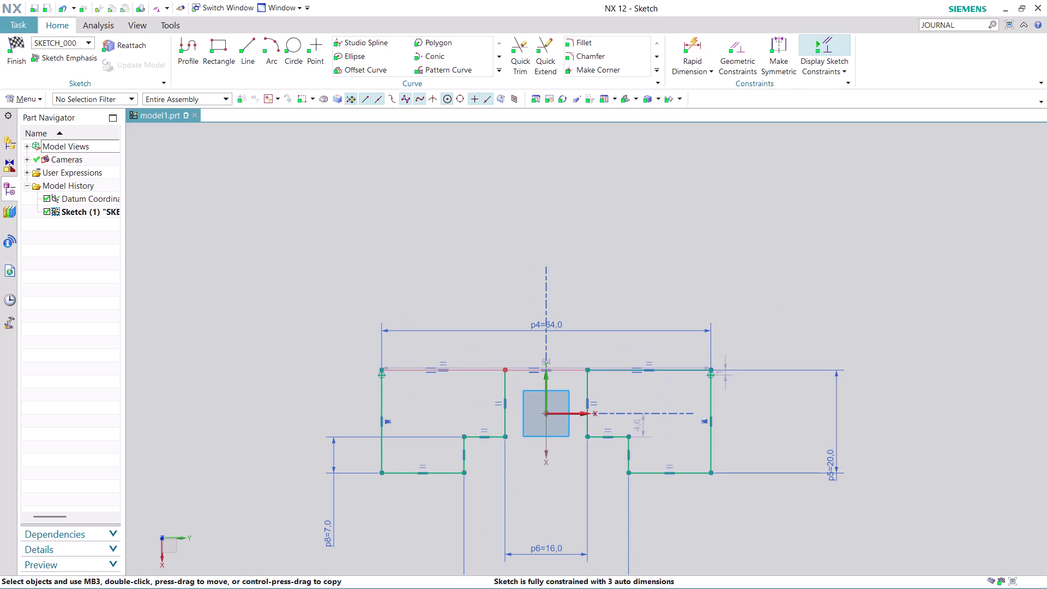